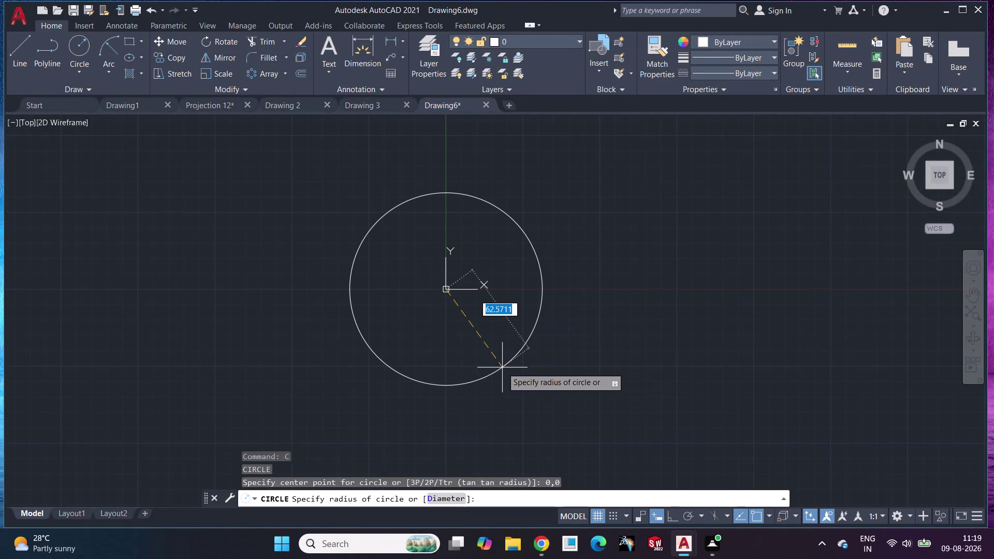
Give the small origin circle a radius of 13.
text(13)
key(Return)
scroll(up, 3)
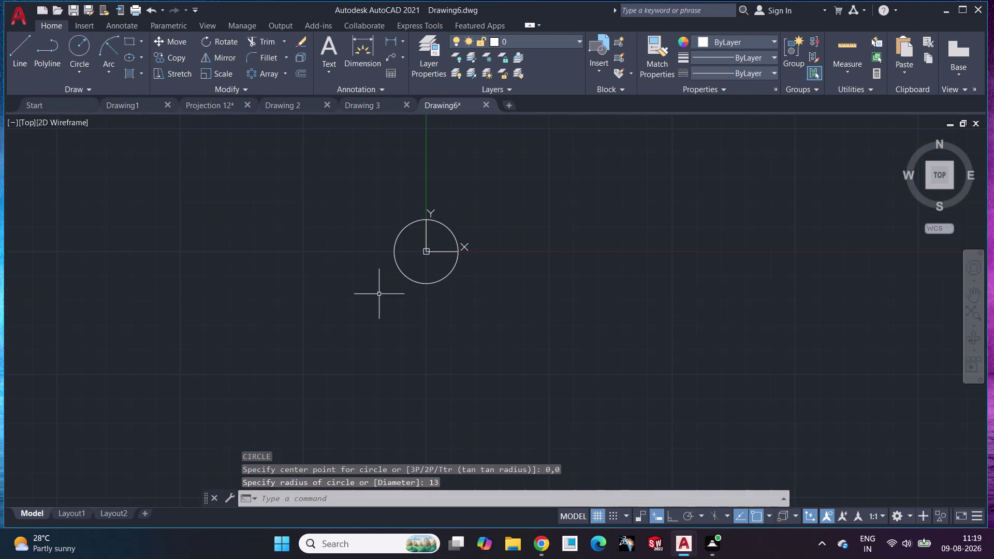
scroll(up, 3)
scroll(up, 3)
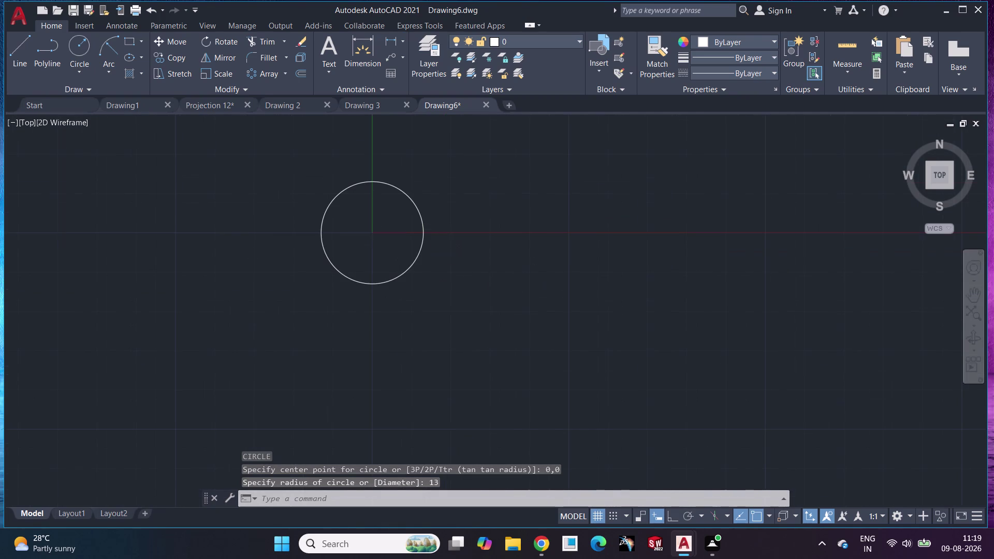
Start another circle, then abandon the mistyped centre entry.
key(space)
text(0)
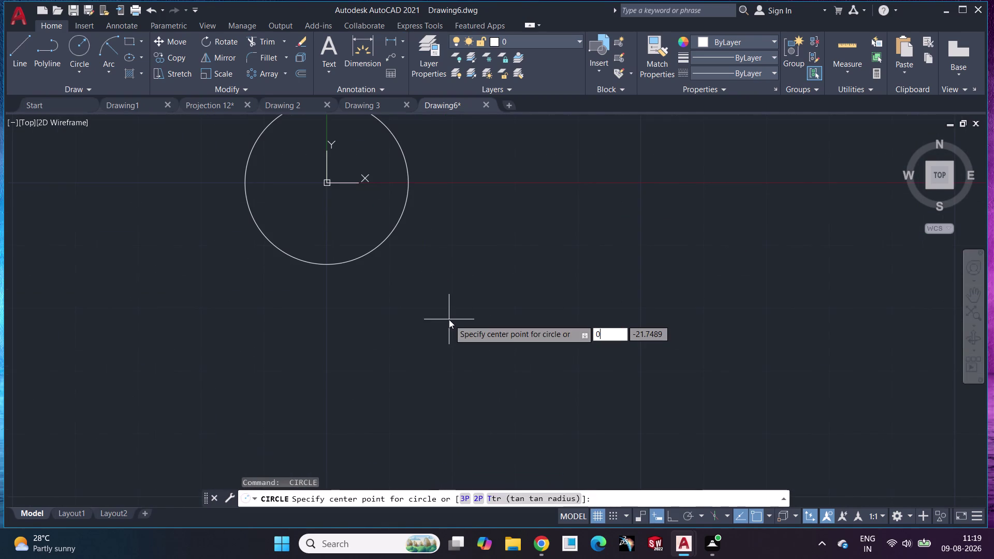
text(.)
key(BackSpace)
key(comma)
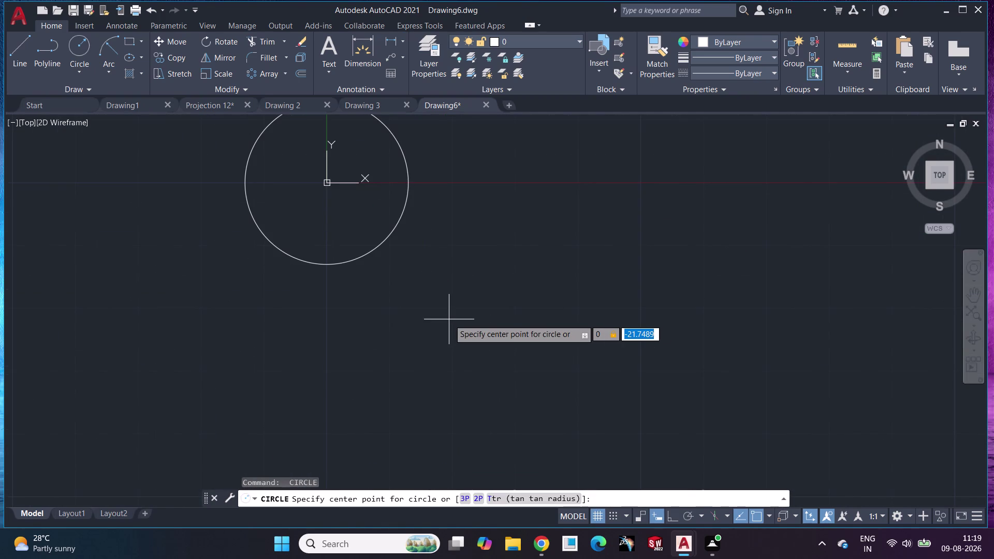
key(Escape)
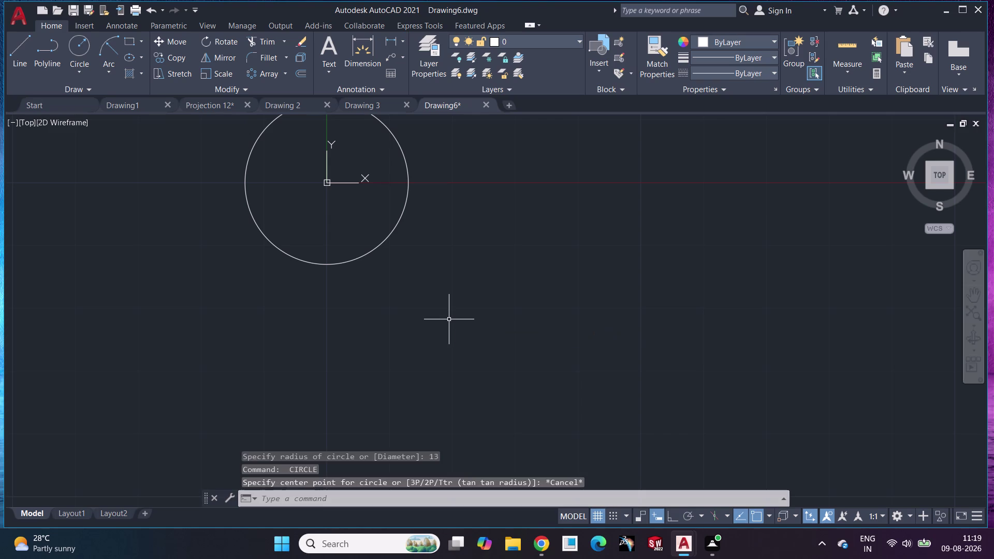
Draw a radius 45 circle centred at 0,0.
key(space)
text(0)
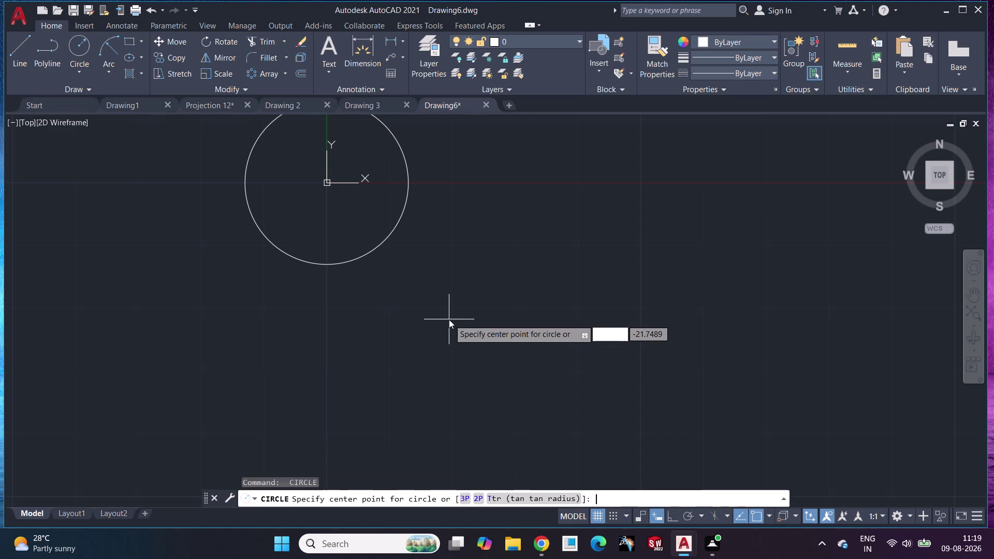
text(,0)
key(Return)
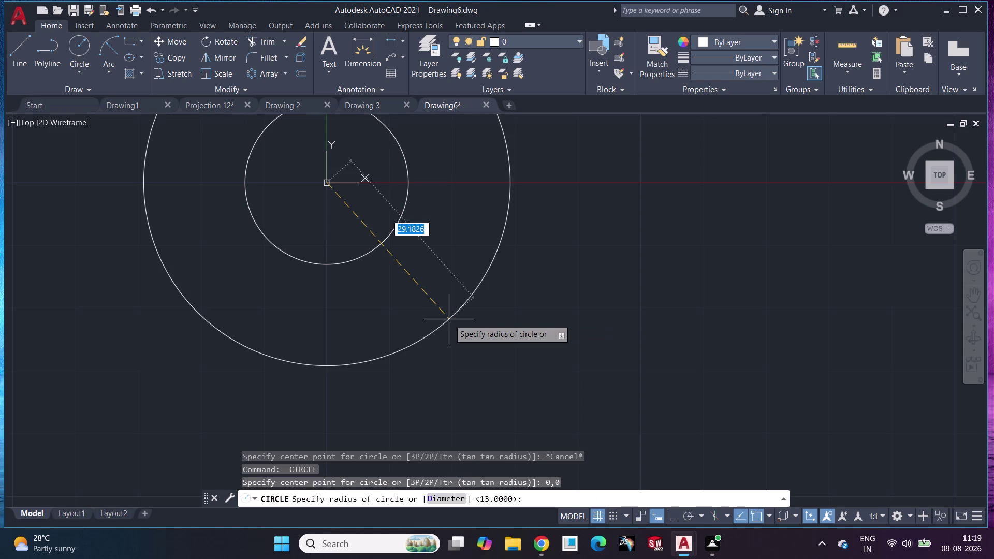
text(45)
key(Return)
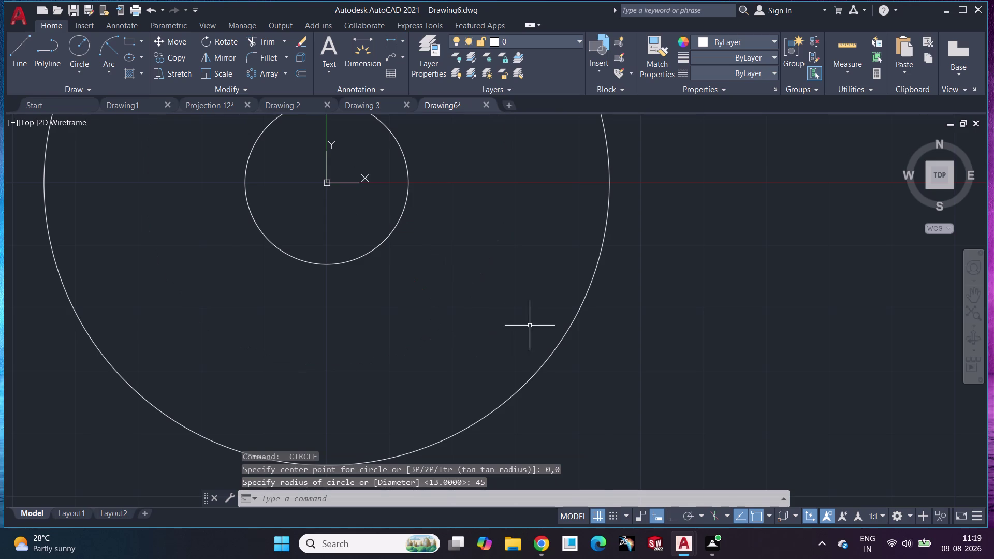
scroll(down, 3)
scroll(down, 3)
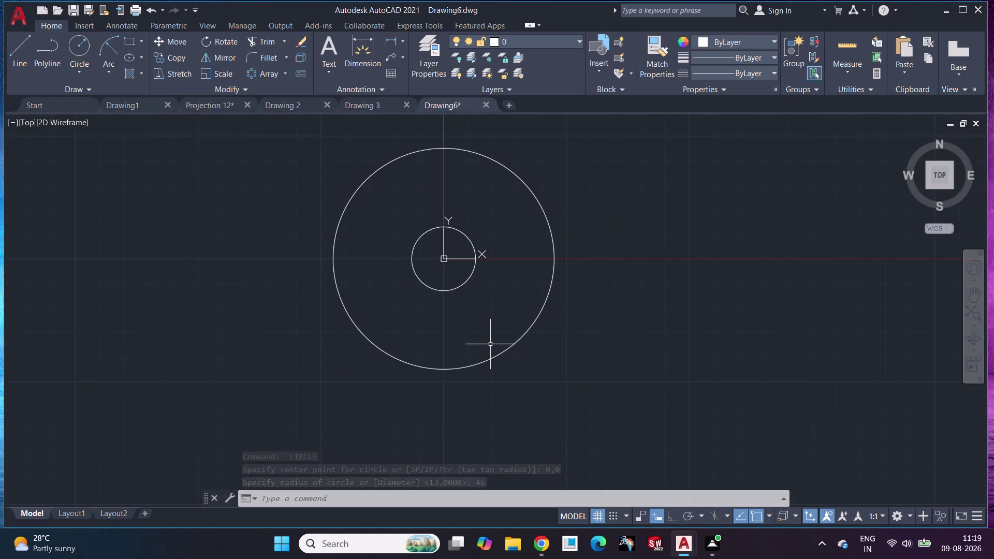
Cancel a stray dimension and recentre the circles in the view.
click(347, 52)
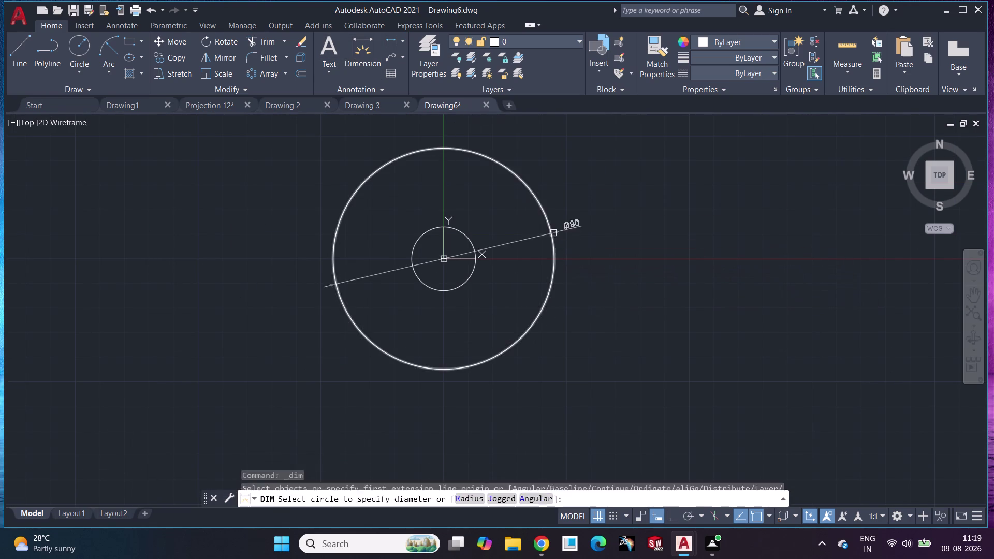
key(Escape)
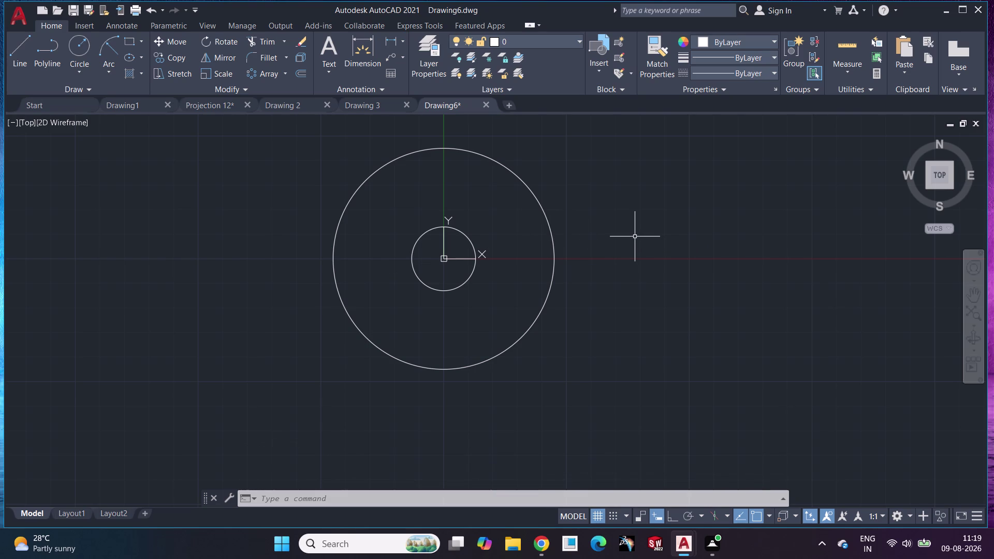
middle_drag(499, 220, 511, 272)
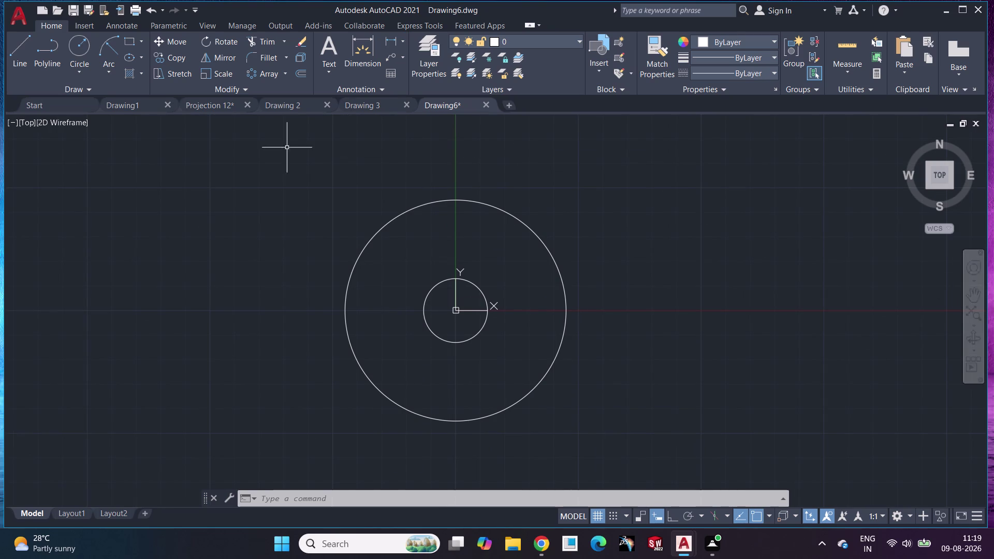
click(73, 49)
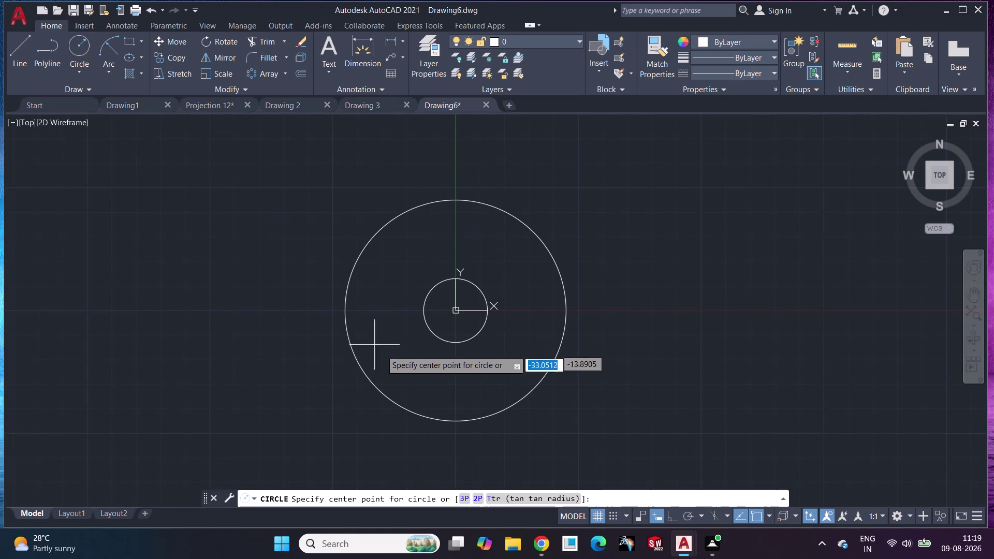
Try a radius 6 circle at the origin with ortho on, then undo it.
key(F12)
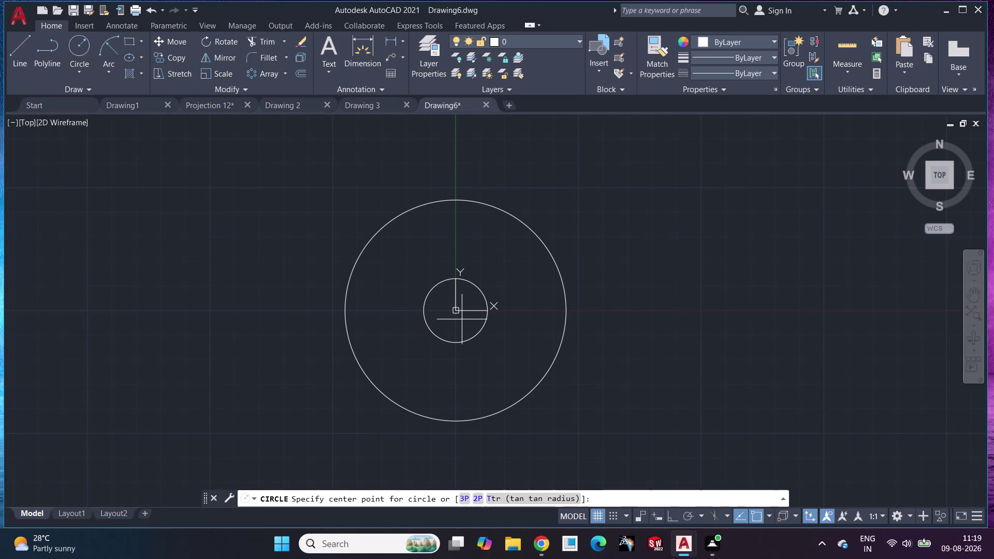
key(F12)
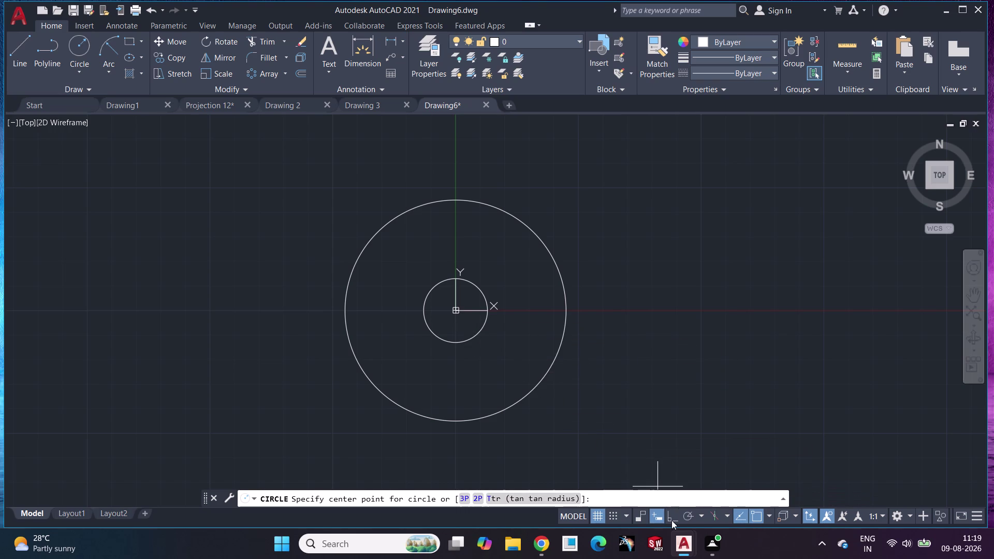
click(671, 521)
click(456, 310)
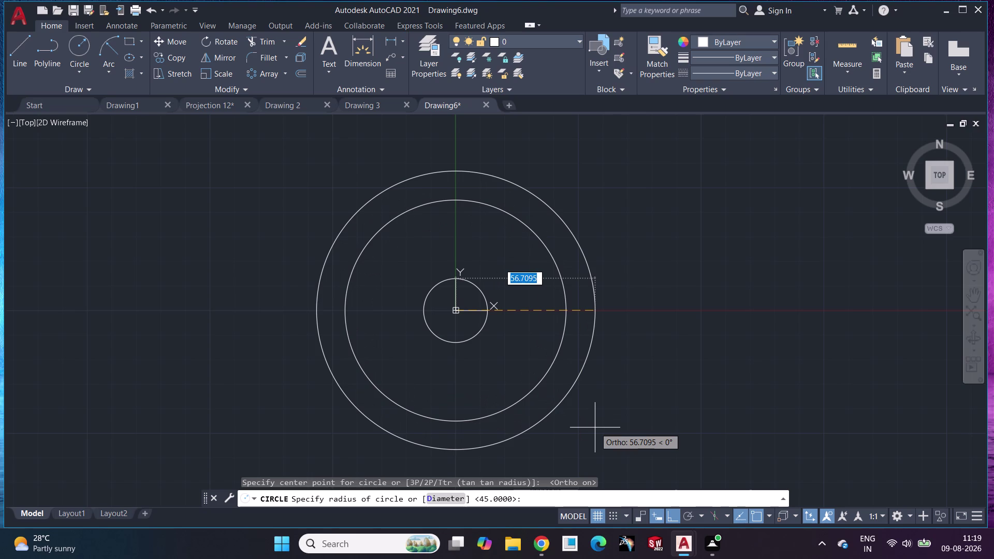
key(6)
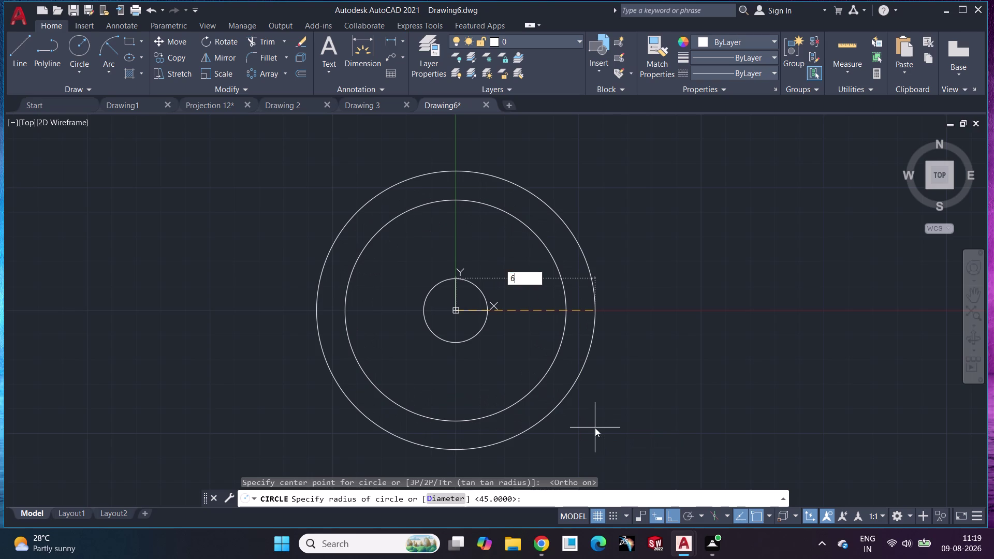
key(Return)
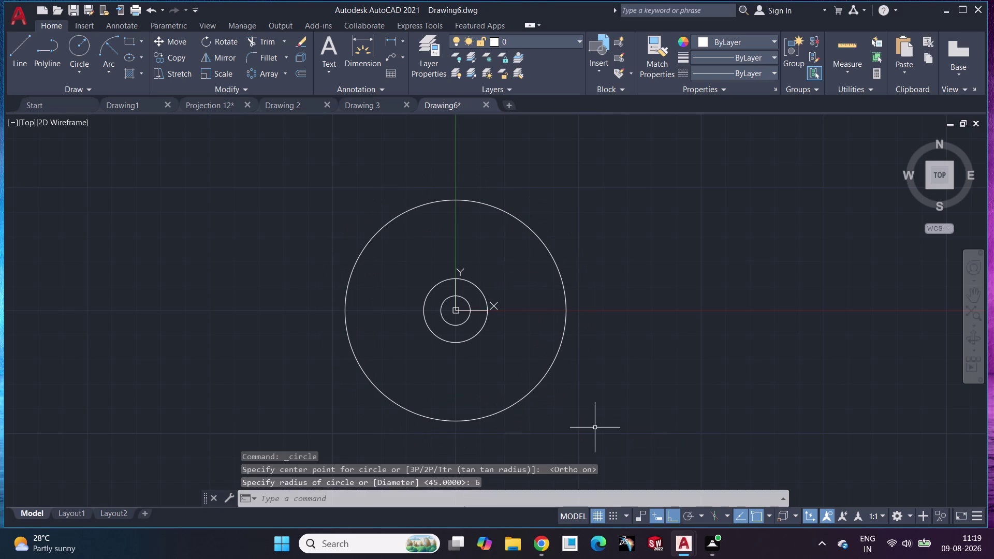
key(ctrl+z)
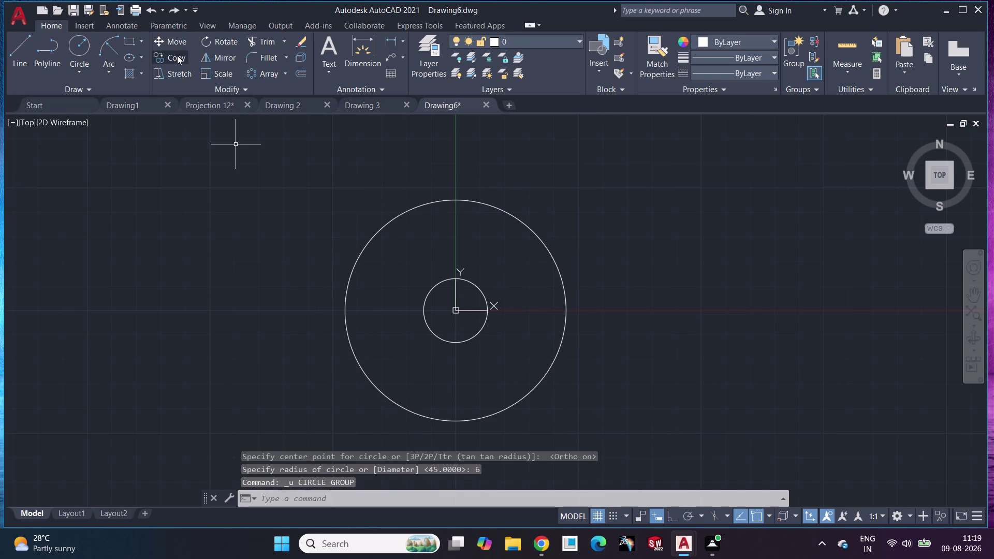
key(space)
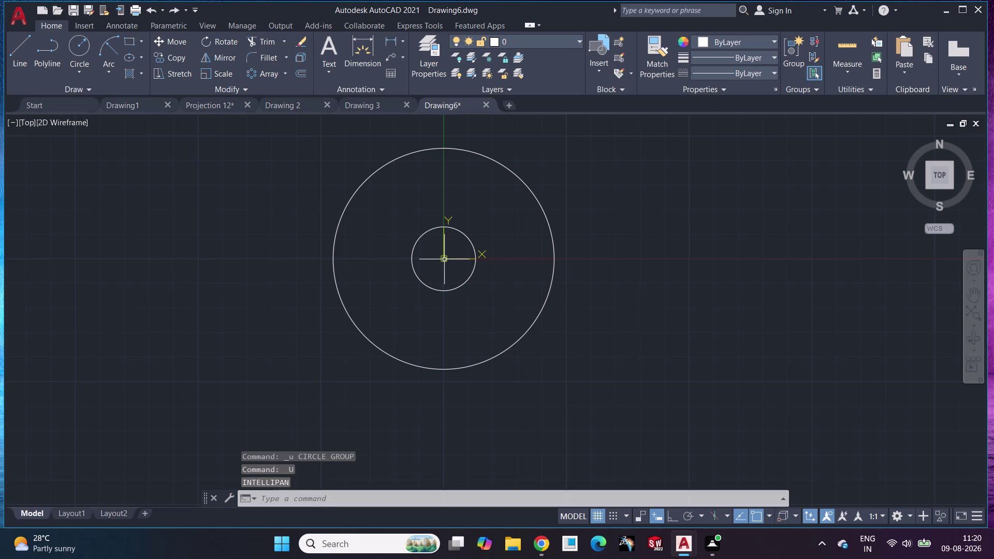
Draw a radius 64 circle centred on the origin.
click(669, 518)
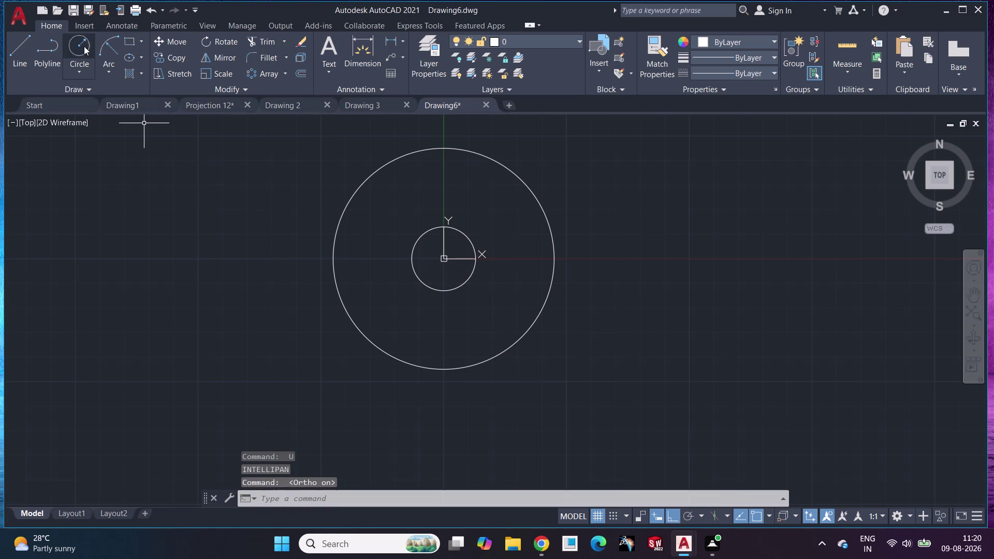
click(75, 46)
click(445, 259)
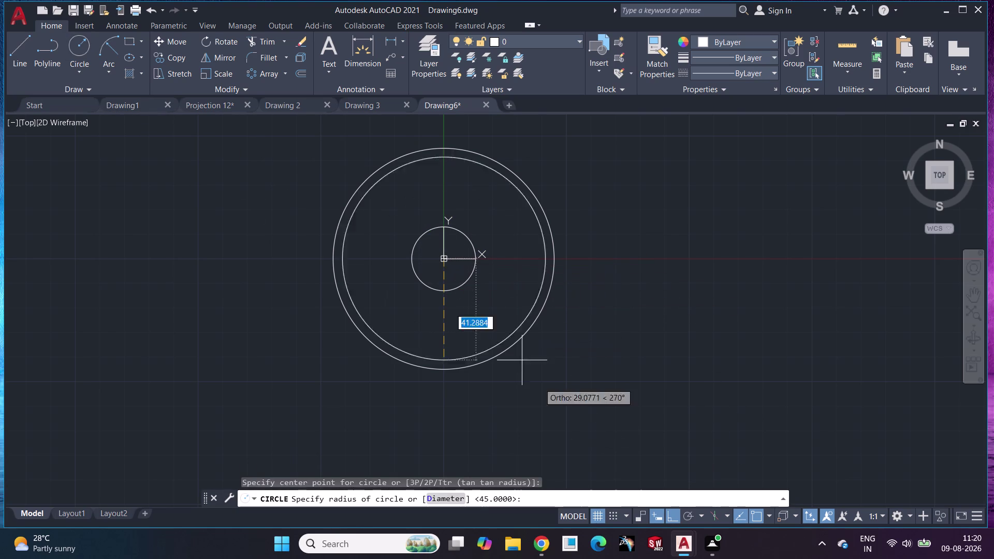
text(64)
key(Return)
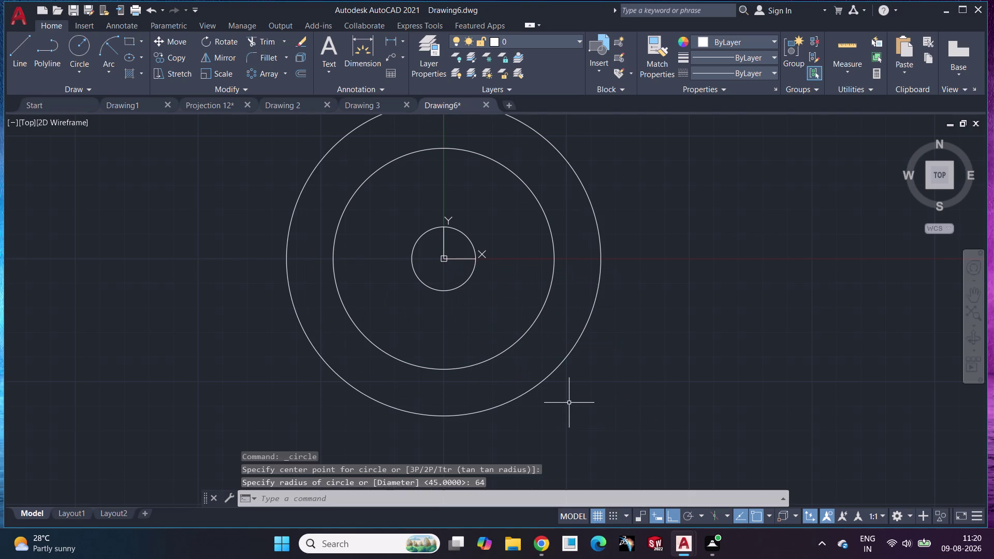
middle_drag(669, 289, 675, 379)
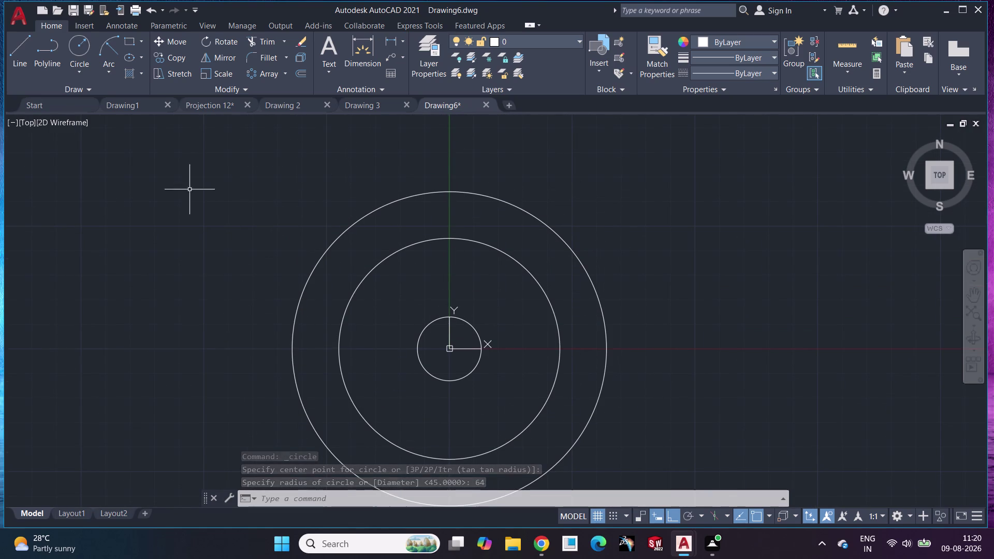
Draw a radius 40 circle at the origin, then undo it.
click(85, 44)
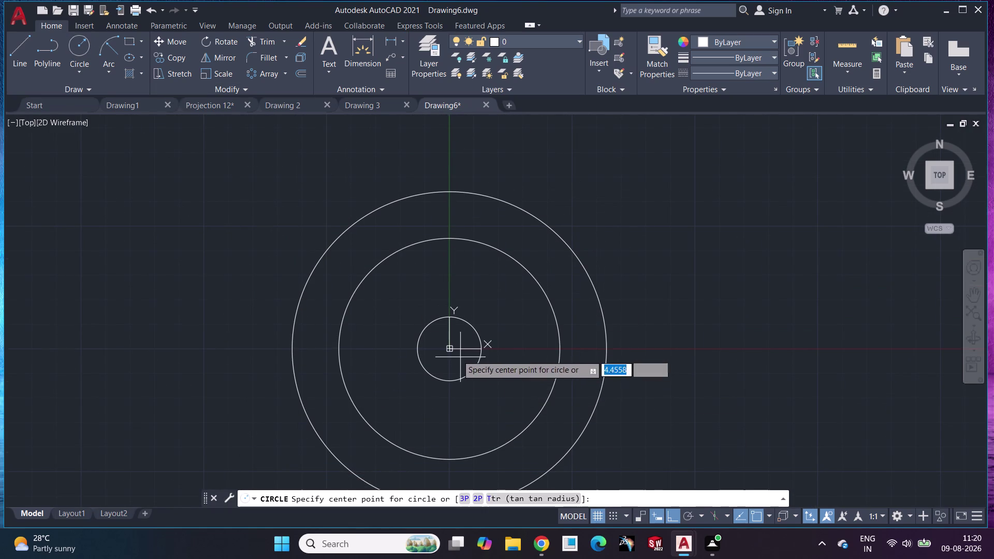
click(450, 349)
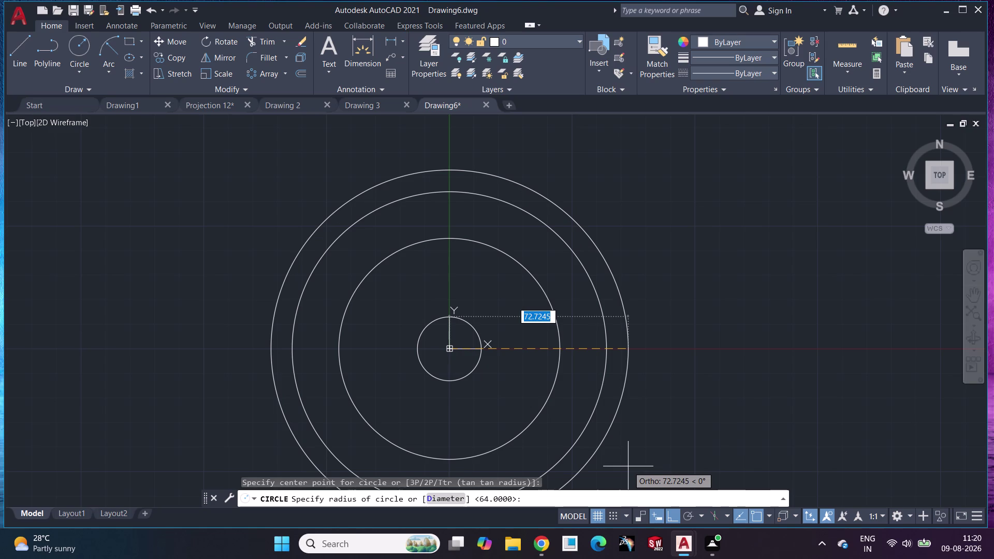
text(40)
key(Return)
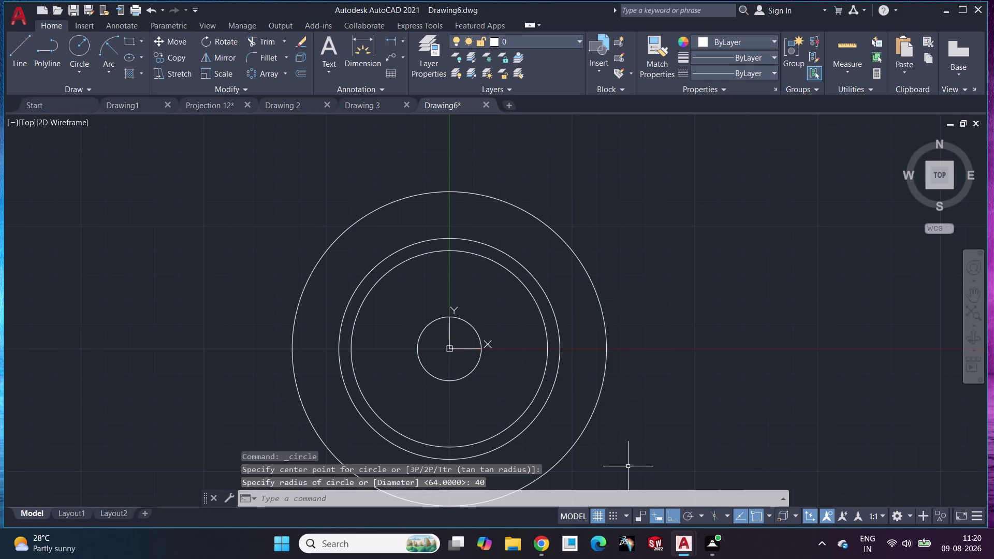
key(ctrl+z)
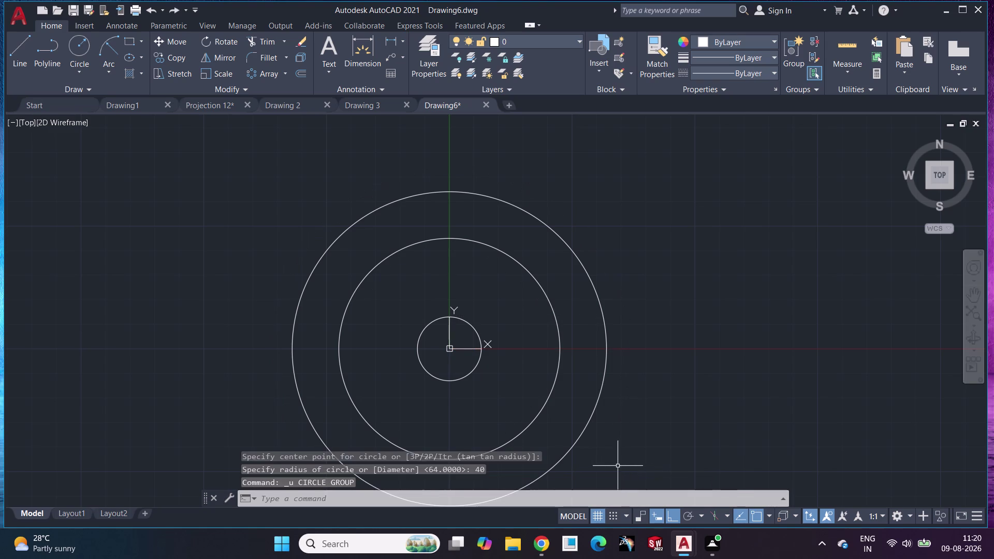
Draw a Center, Radius circle of radius 80 at the origin.
click(80, 70)
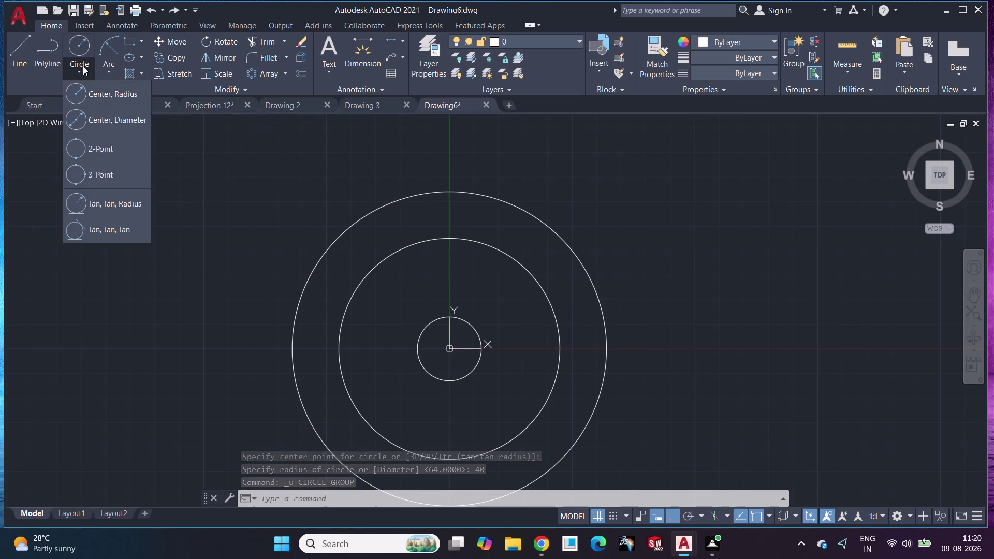
click(83, 53)
click(452, 351)
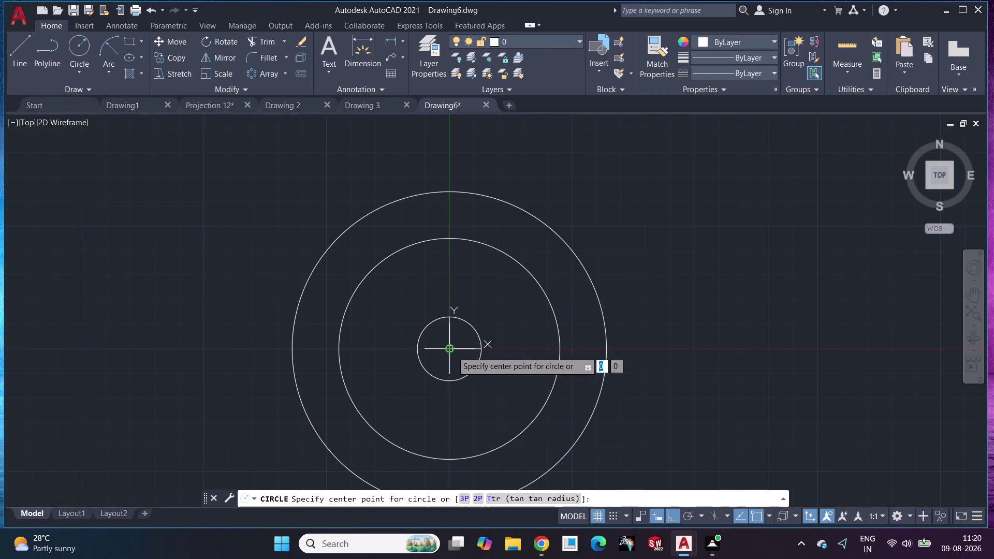
text(80)
key(Return)
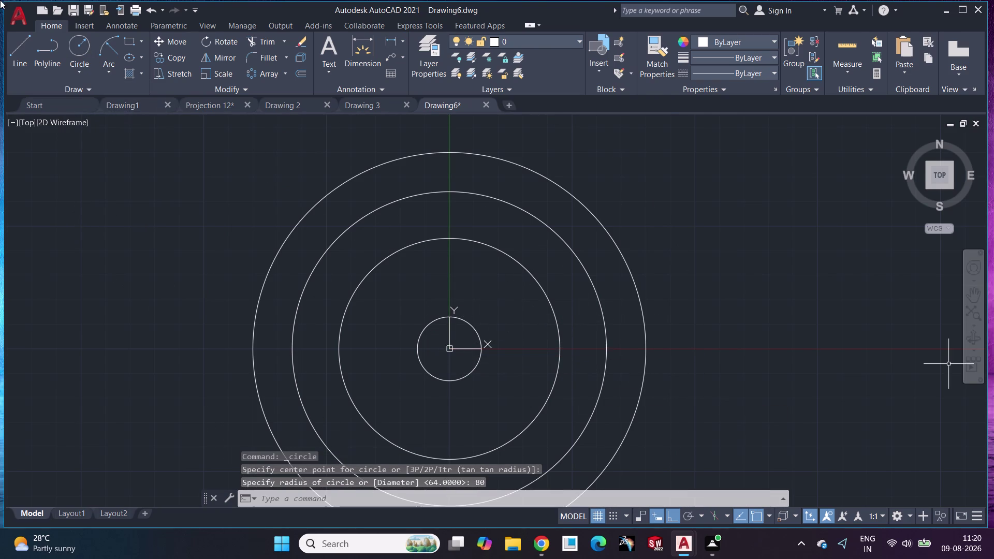
click(17, 45)
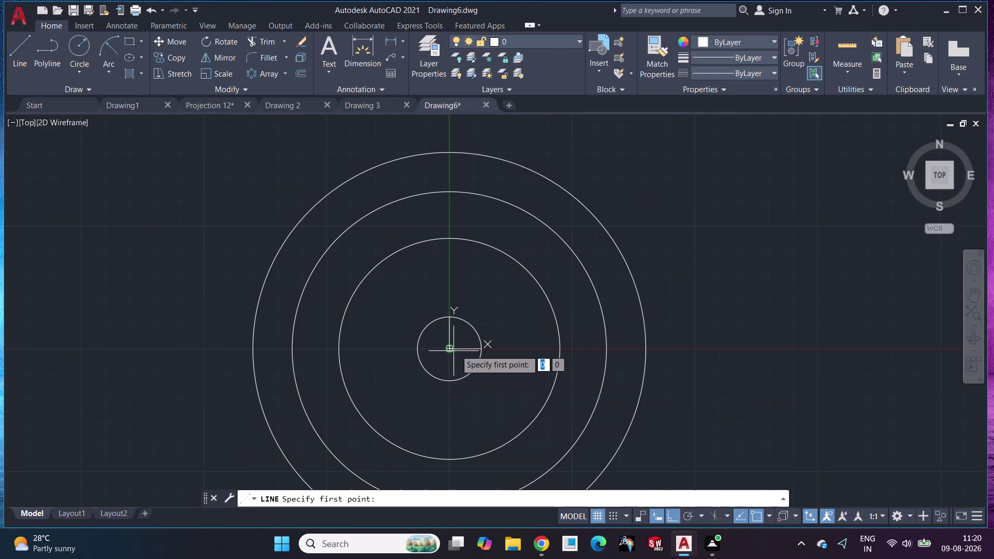
click(449, 348)
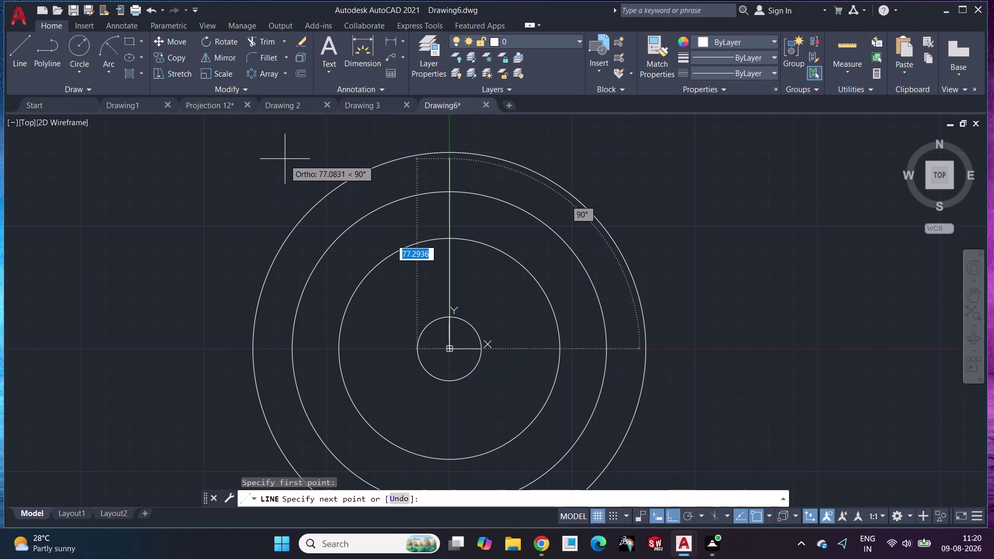
key(F12)
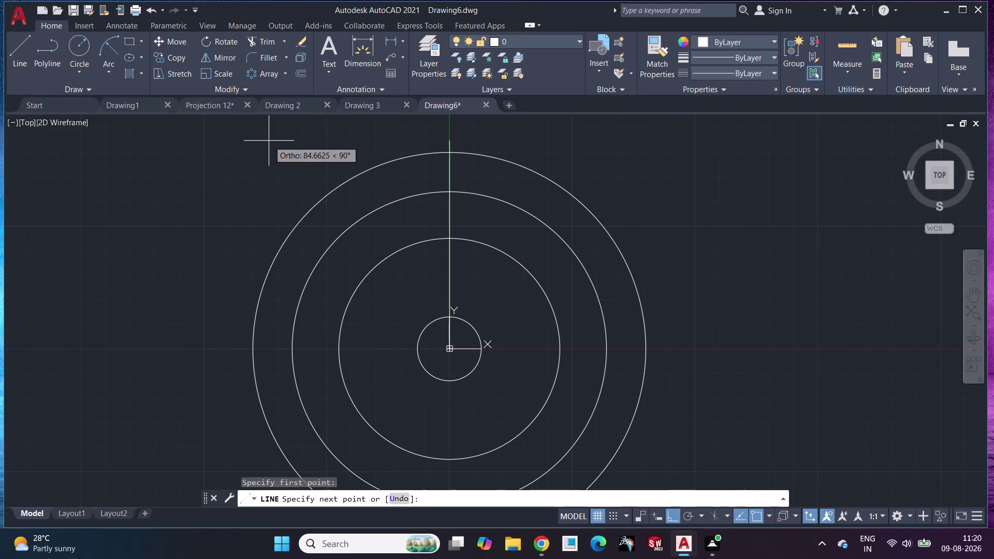
key(F12)
key(F8)
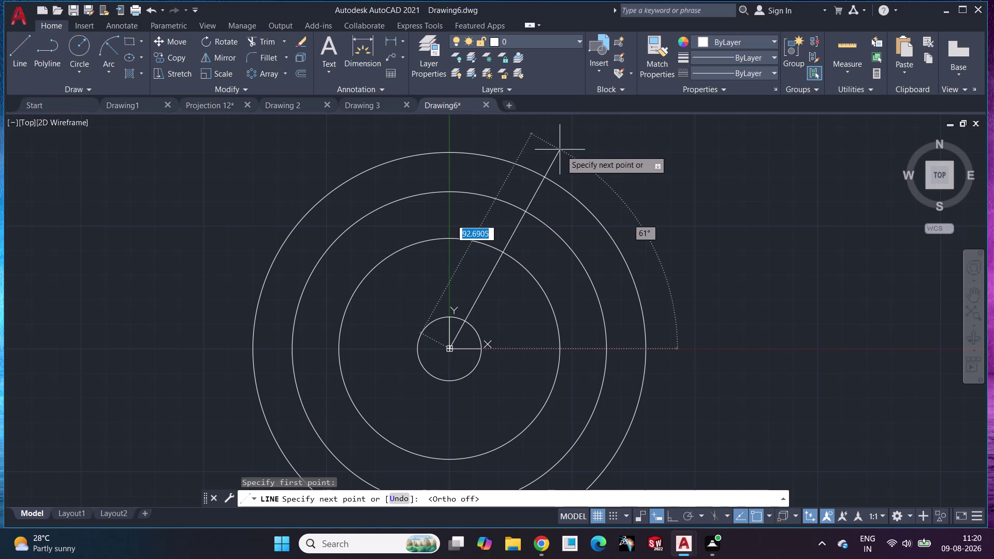
scroll(down, 3)
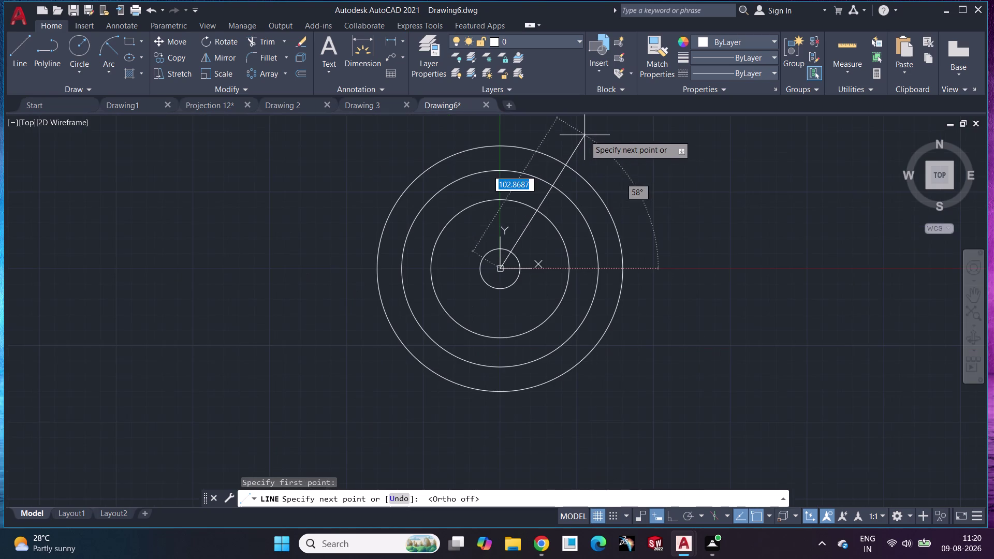
middle_drag(584, 136, 504, 227)
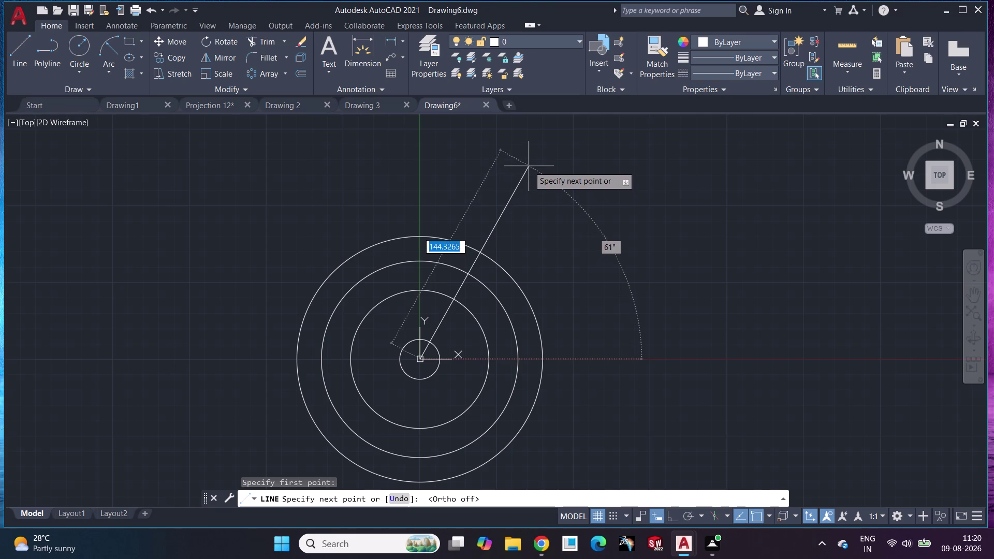
text(100)
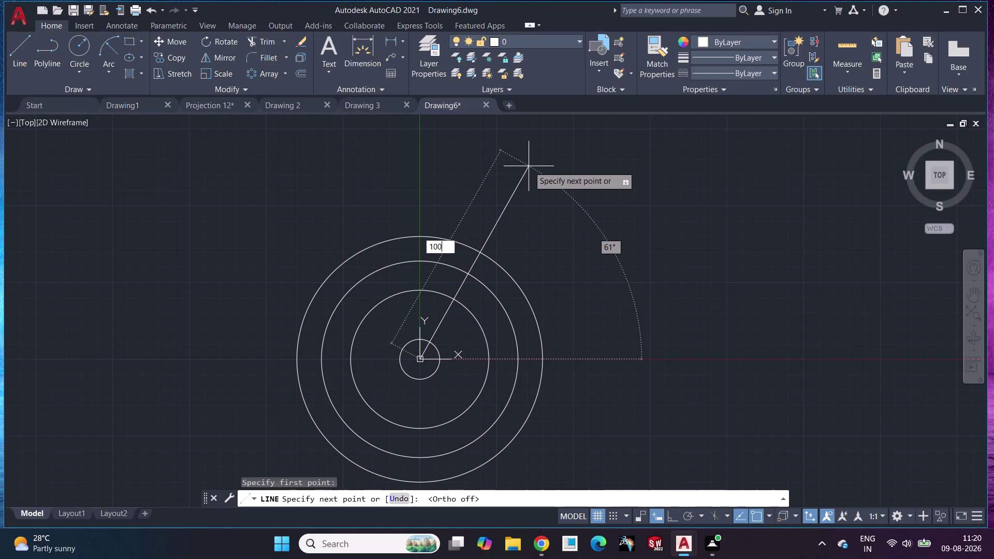
key(Escape)
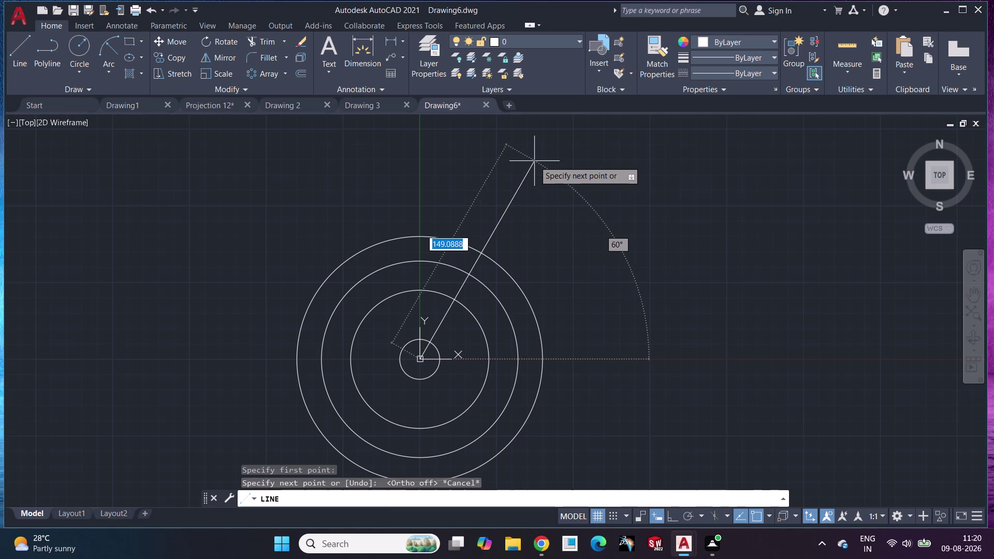
text(100)
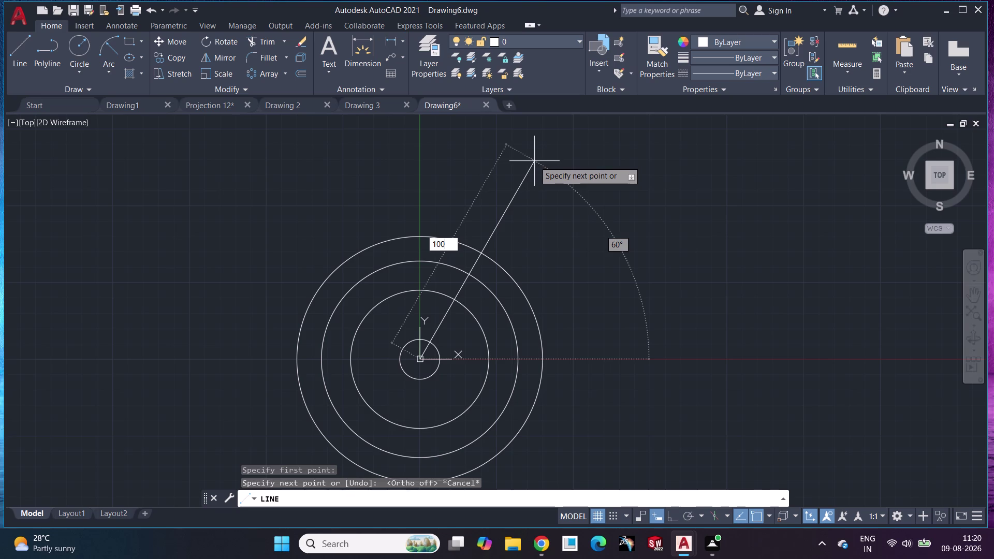
key(Return)
key(Escape)
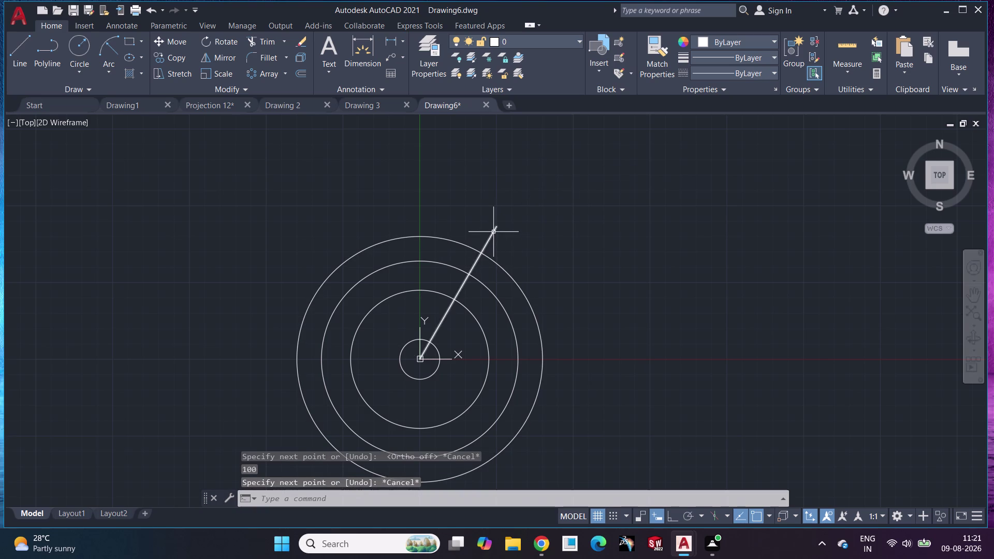
click(494, 232)
drag(497, 226, 536, 147)
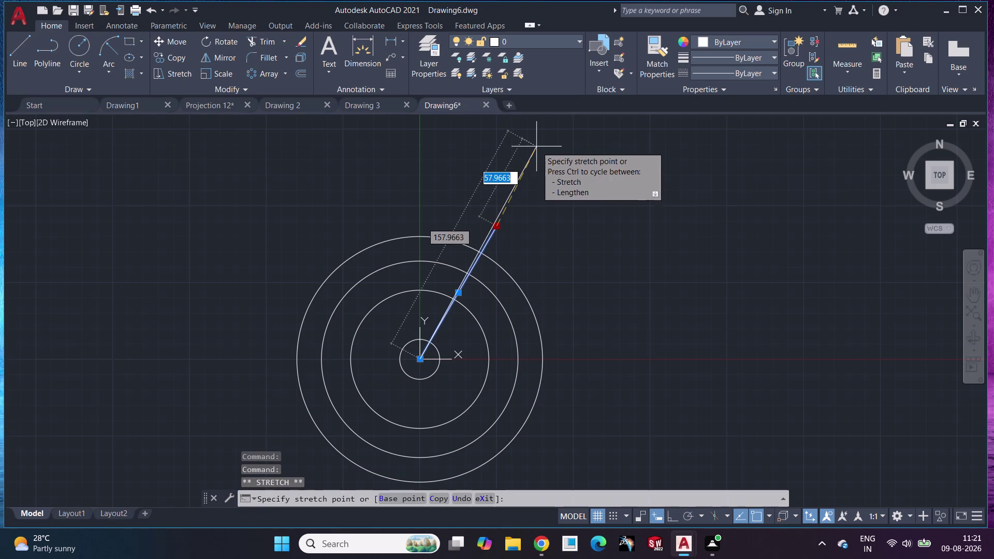
drag(537, 146, 546, 145)
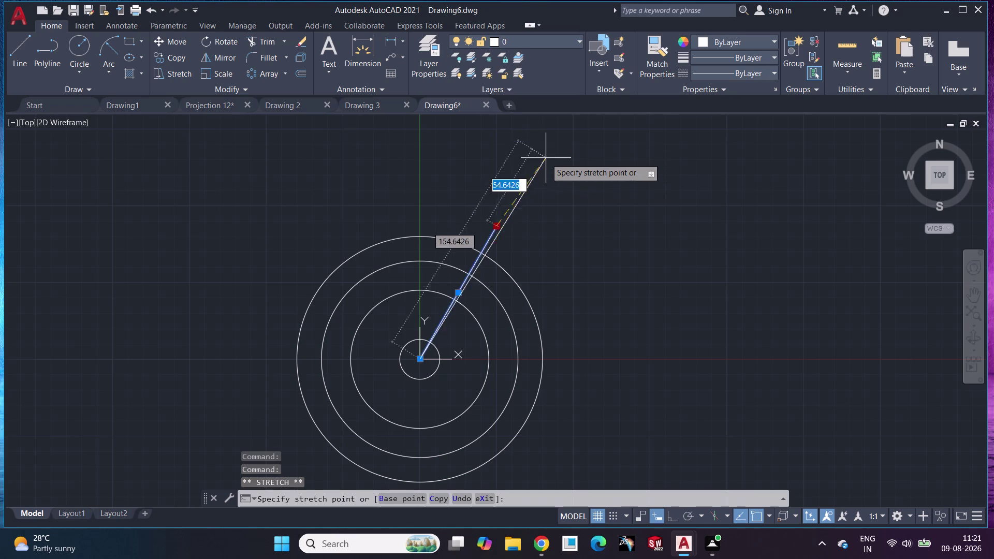
click(543, 147)
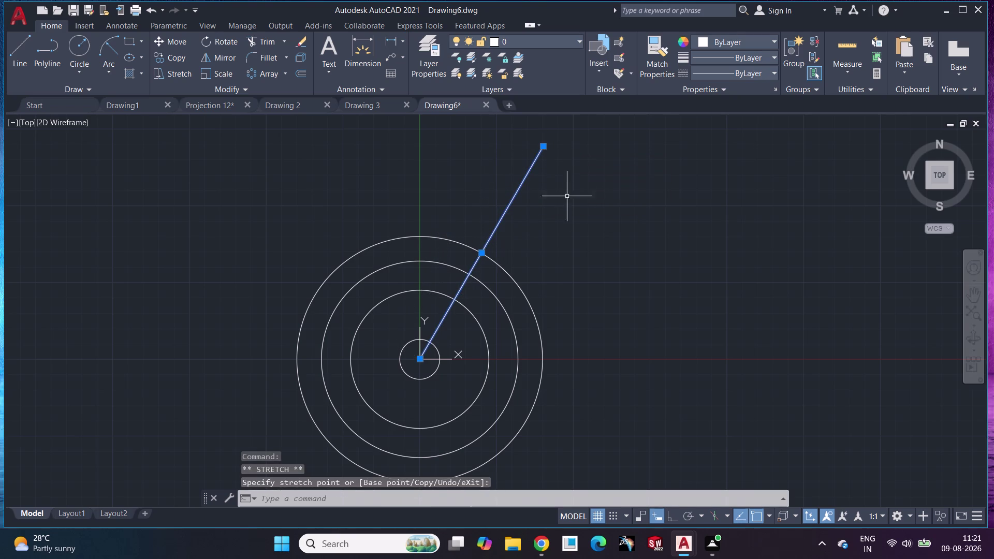
click(555, 247)
key(Escape)
click(586, 243)
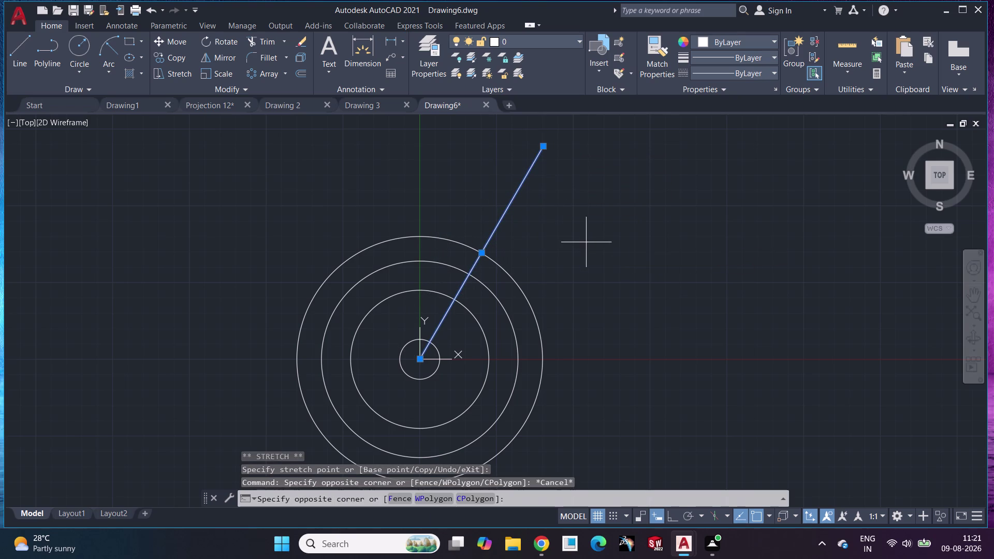
key(Escape)
key(Escape)
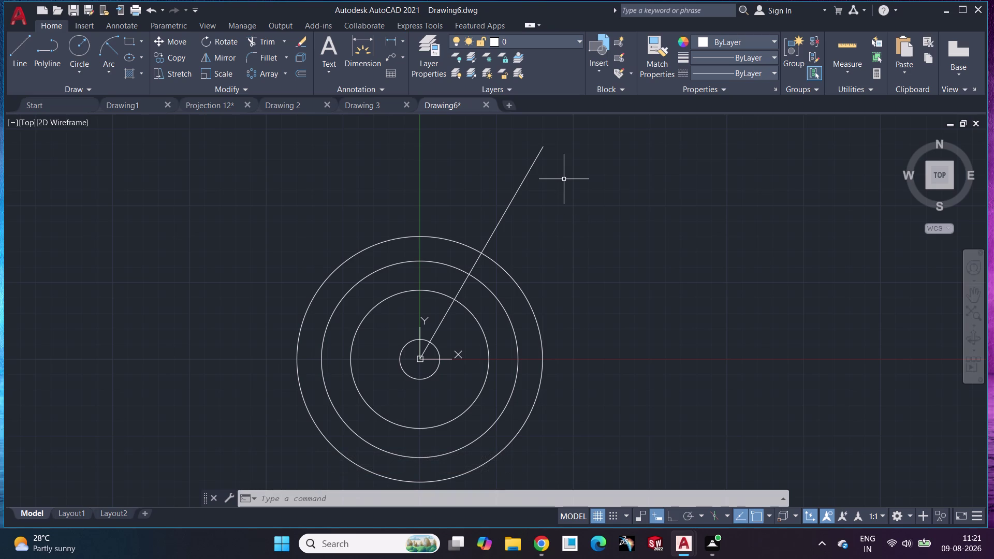
click(515, 194)
key(Delete)
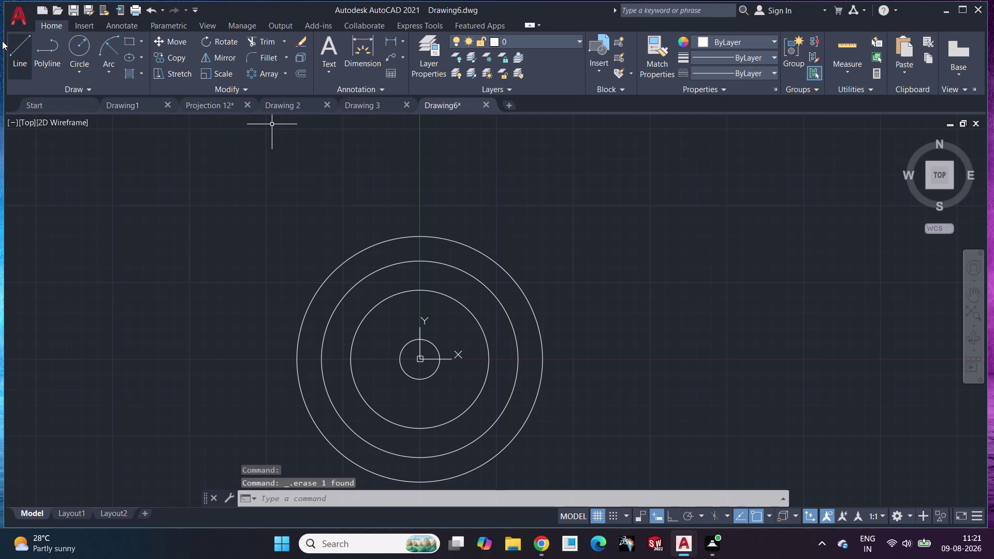
Start a line at the circles' centre, then cancel it and close the content browser.
click(10, 47)
click(420, 359)
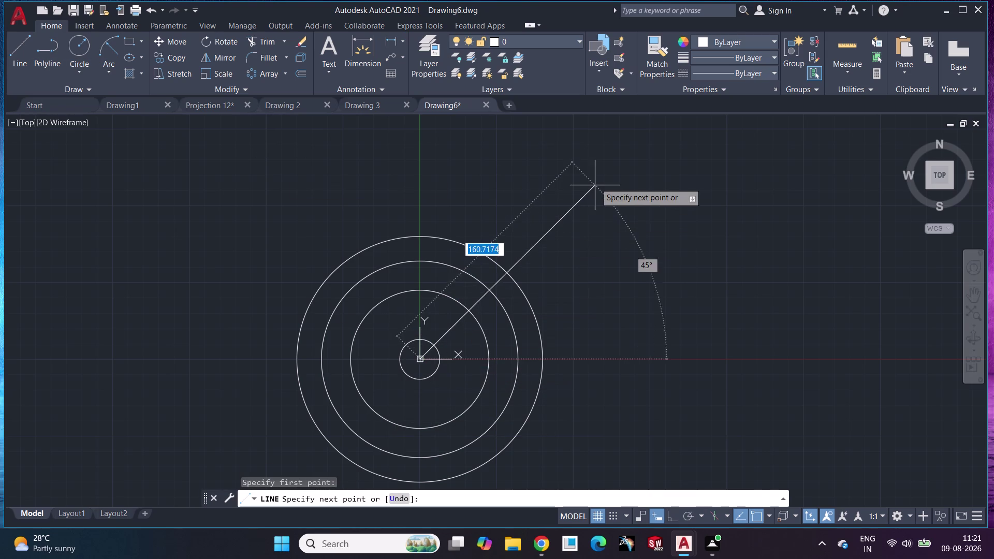
key(ctrl+2)
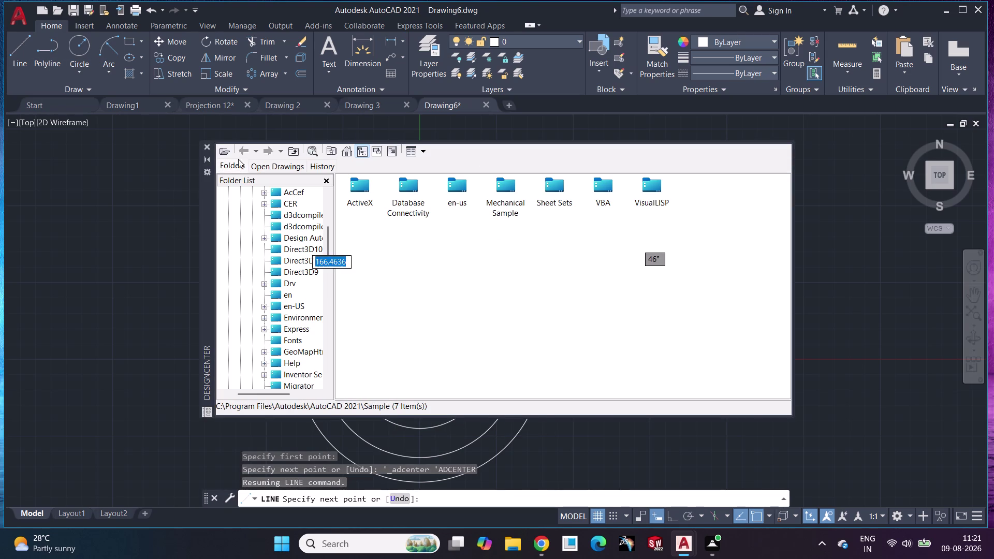
click(208, 146)
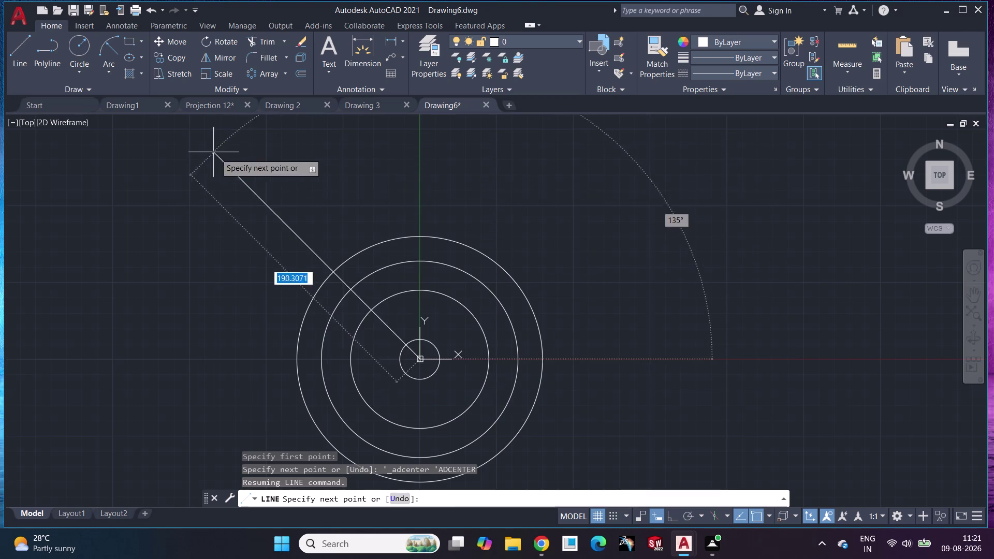
key(ctrl+2)
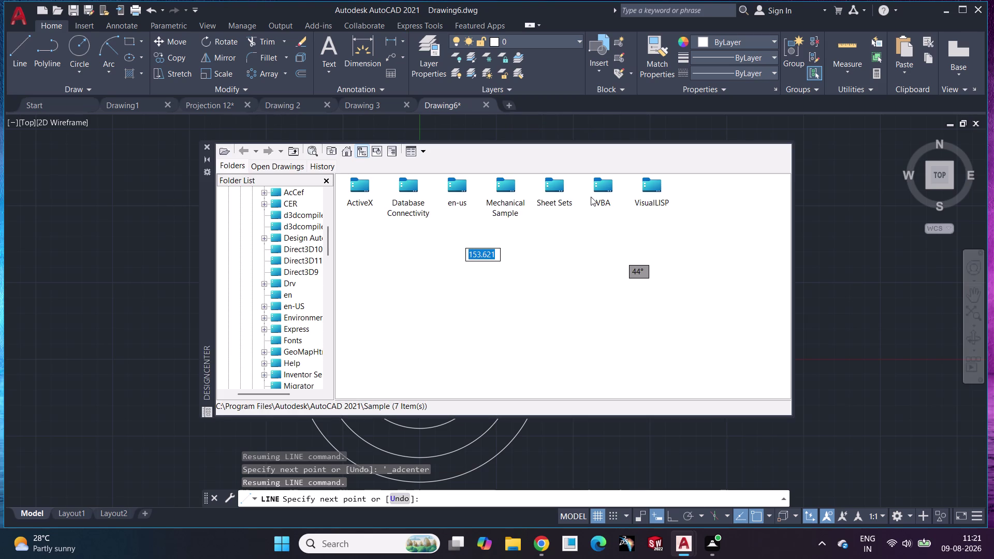
key(Escape)
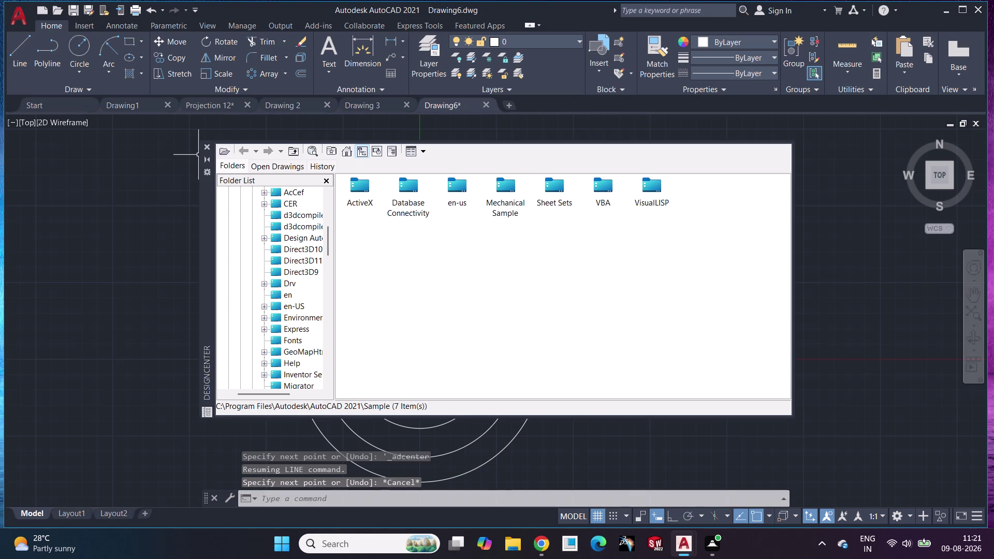
click(207, 147)
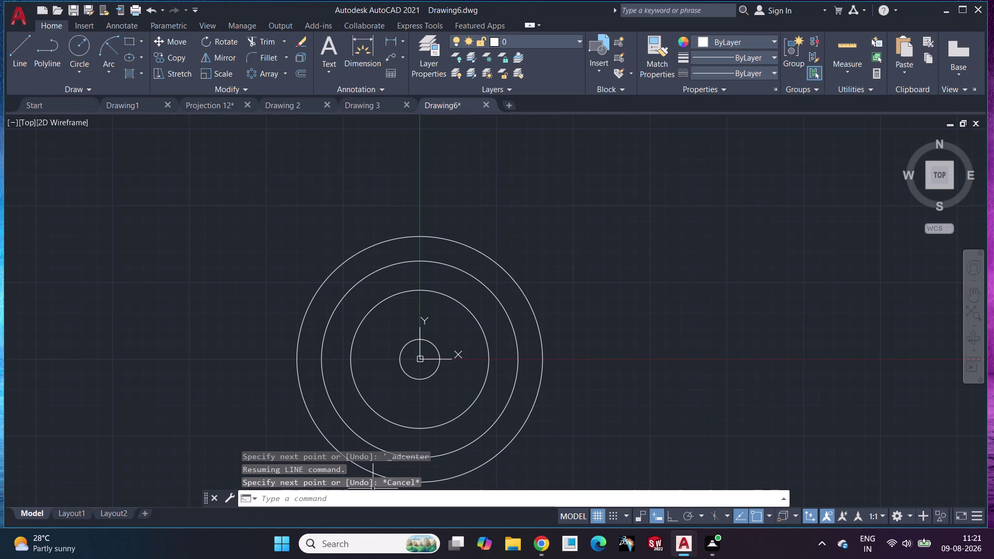
click(345, 495)
Restart the line from the circles' centre and close the reopened content library.
key(l)
key(Return)
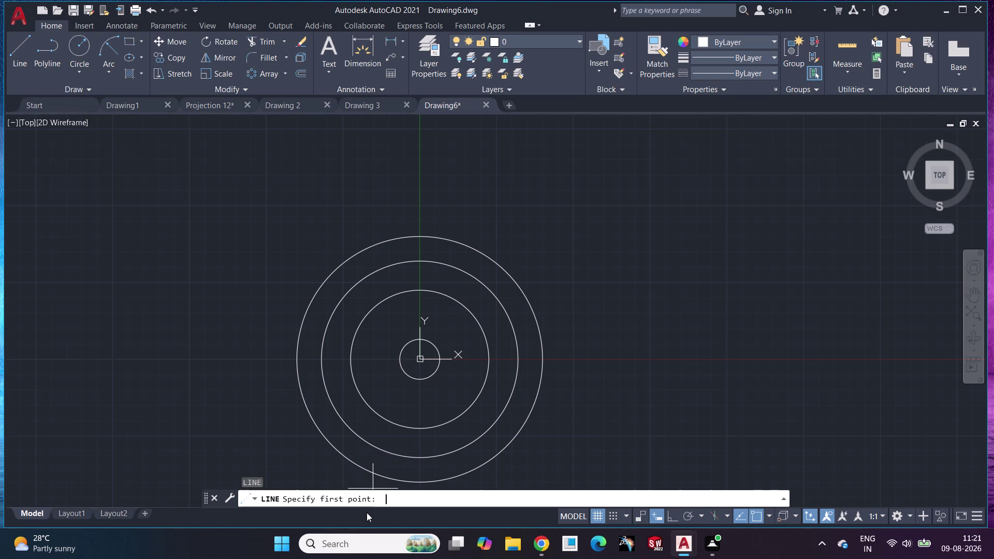
click(423, 356)
key(ctrl+2)
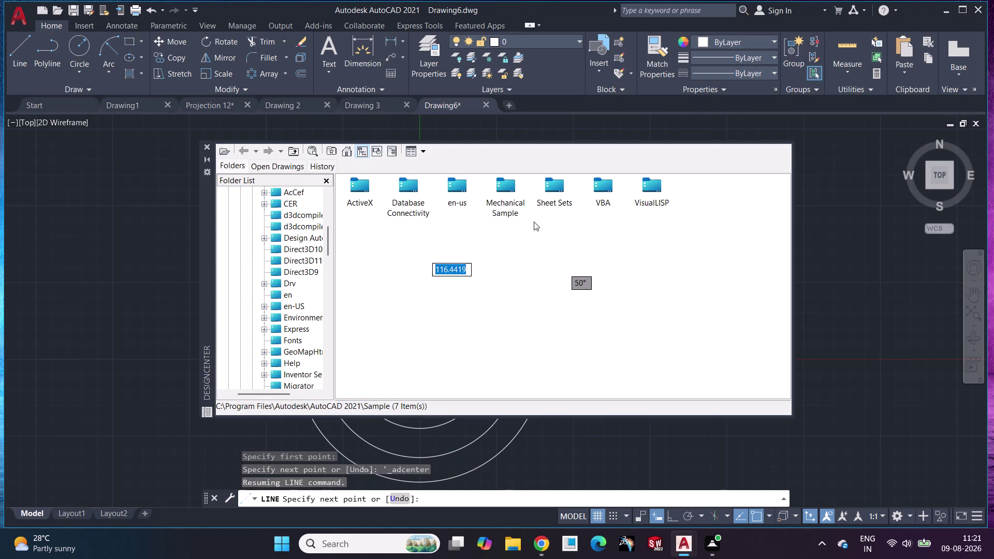
click(204, 147)
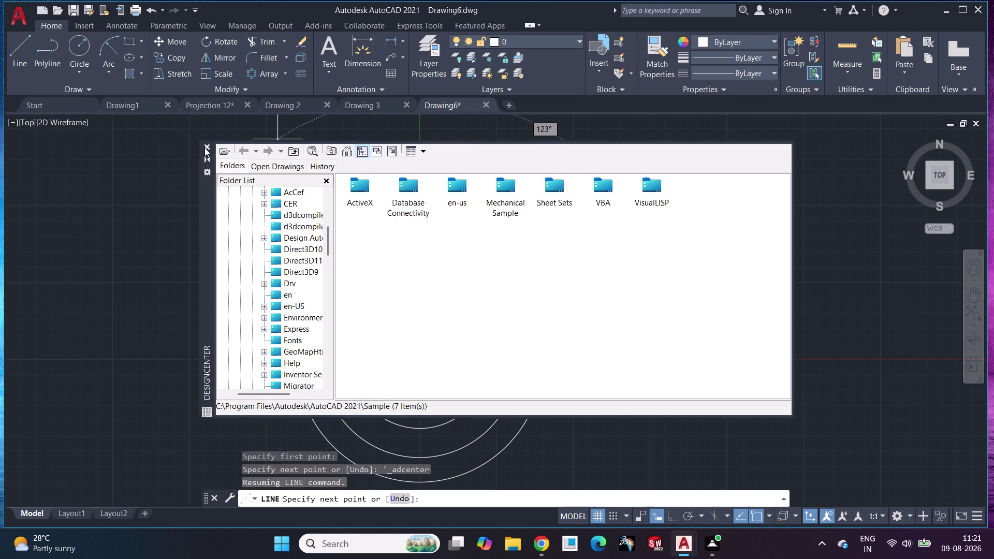
click(441, 502)
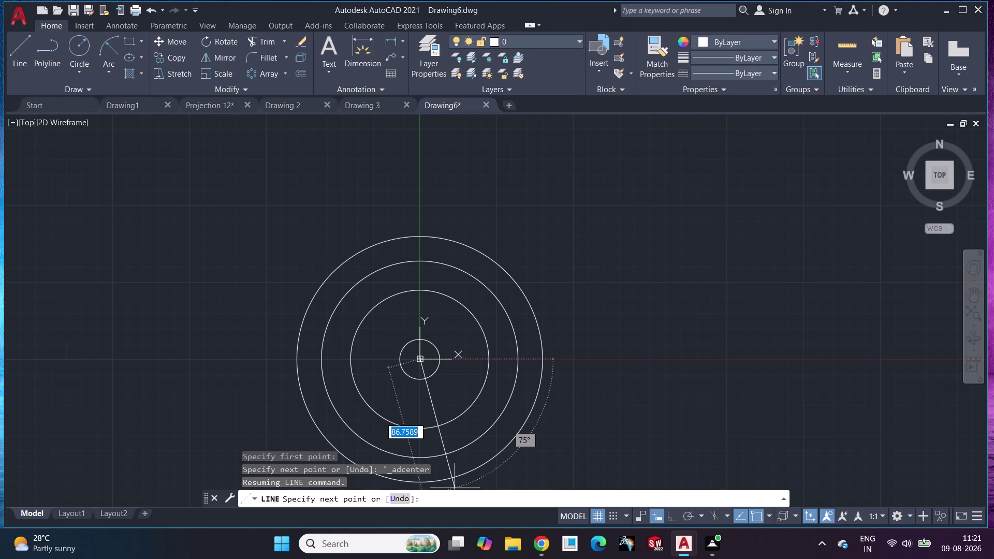
key(ctrl+2)
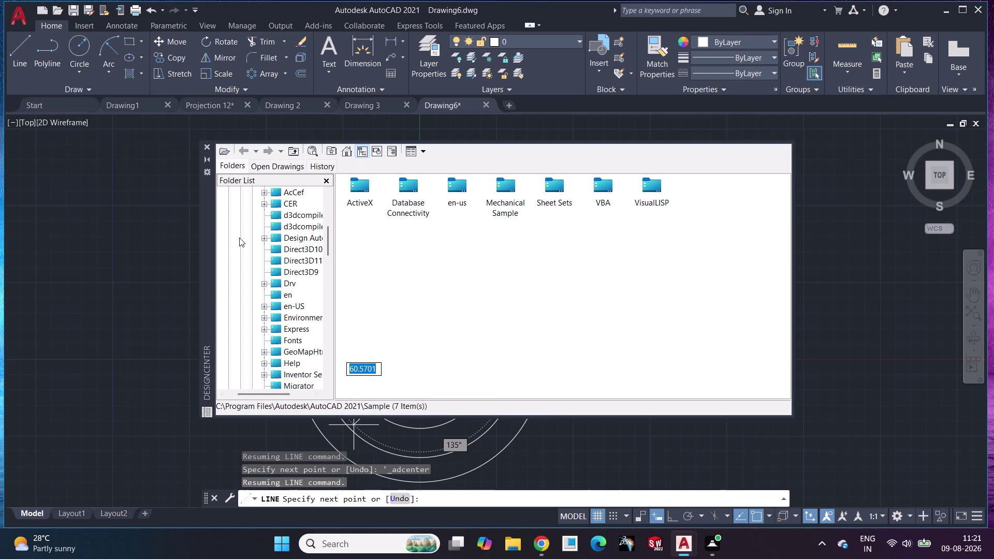
click(205, 144)
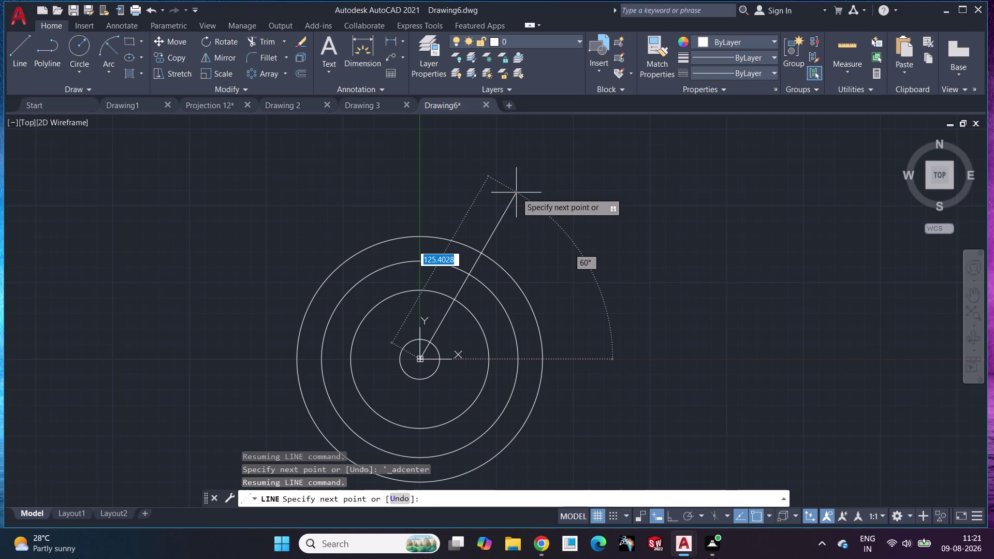
Finish the line at 200 units along the 60° direction.
key(1)
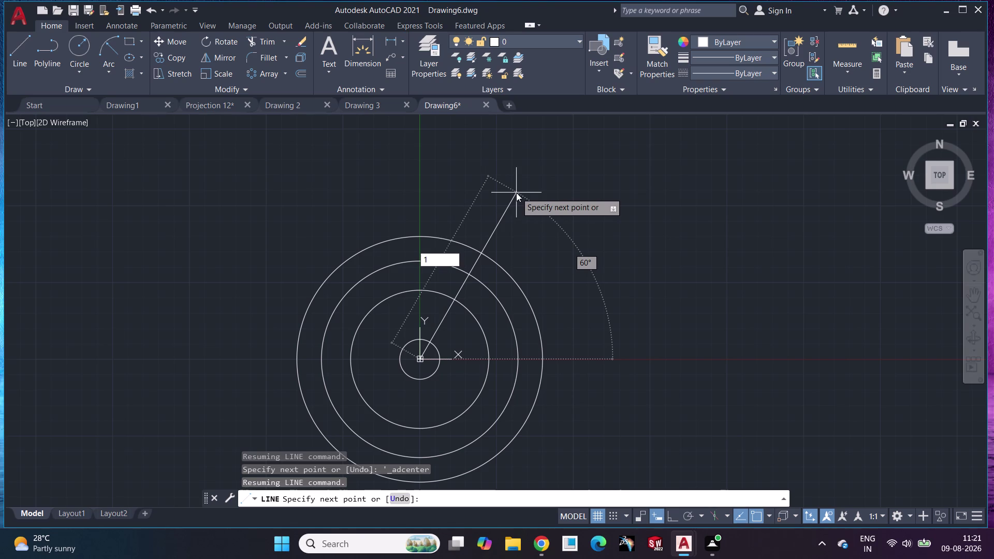
key(BackSpace)
text(200)
key(Return)
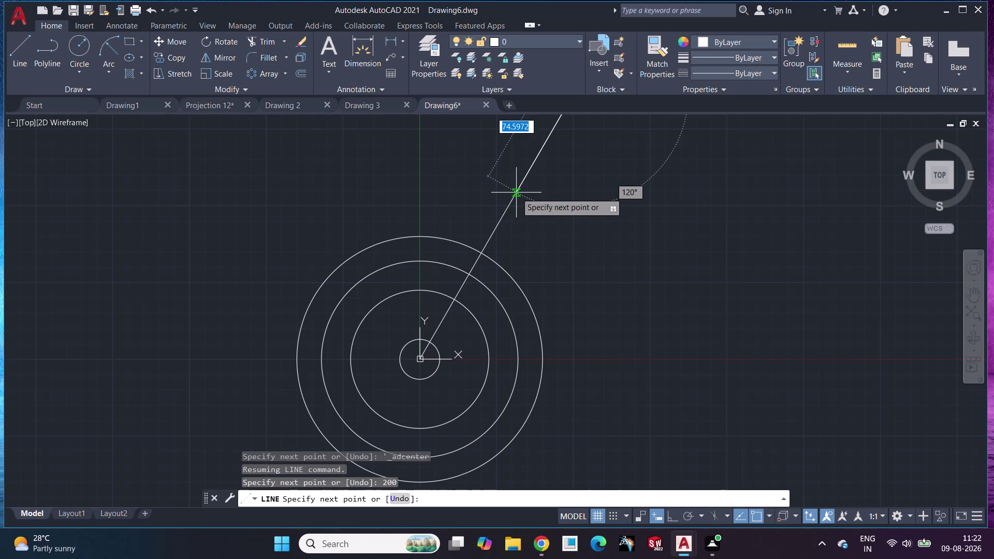
key(Escape)
middle_drag(559, 243, 536, 344)
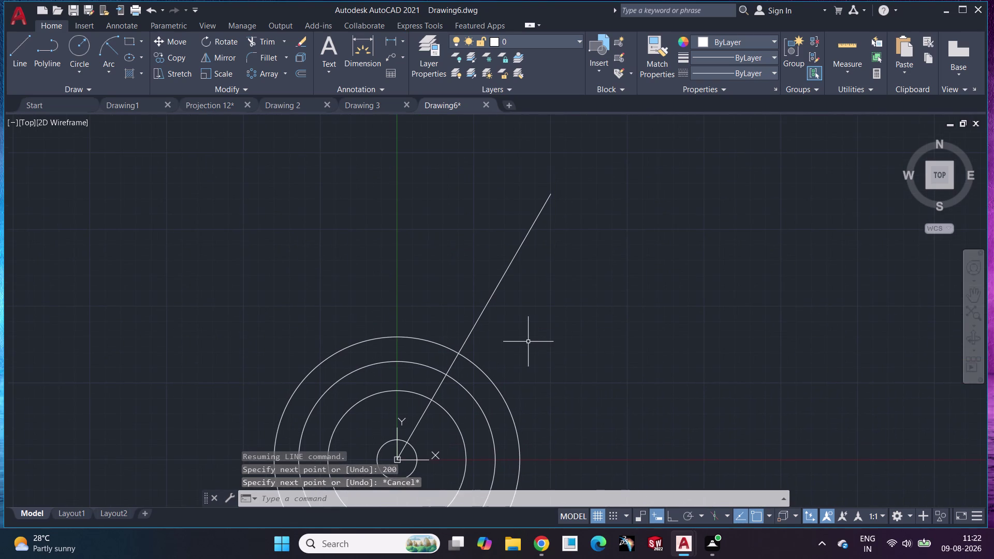
middle_drag(527, 341, 524, 320)
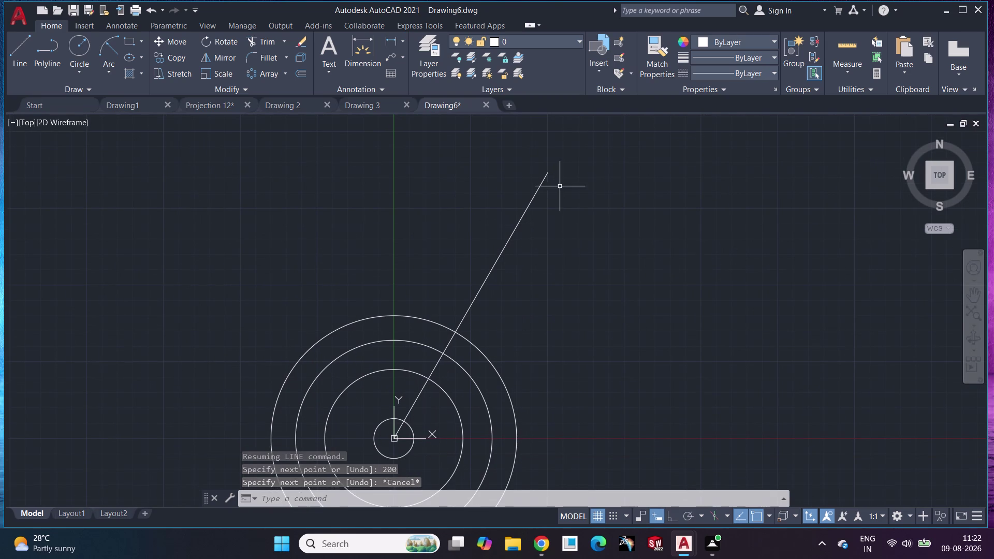
click(532, 198)
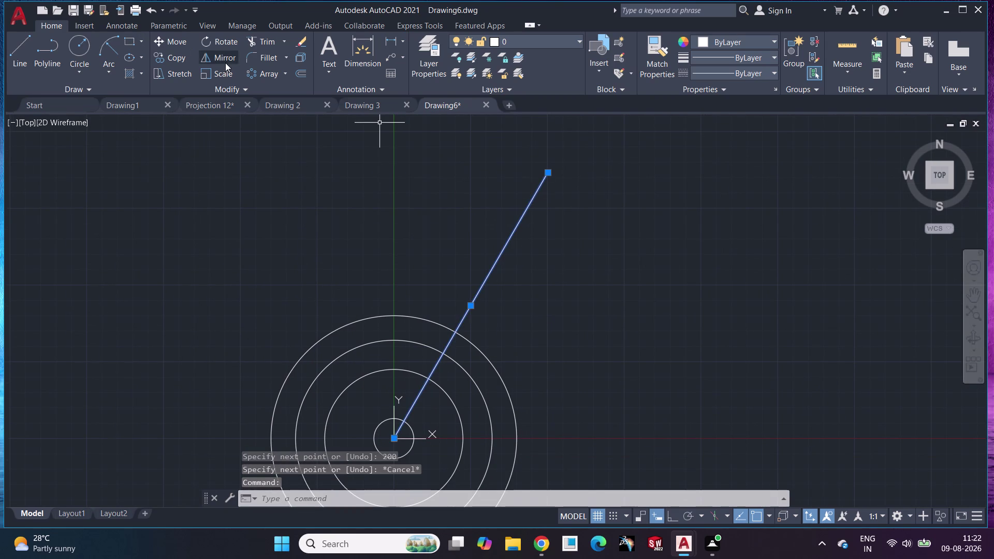
Mirror the radial line about a vertical axis through the centre, keeping the original.
click(221, 53)
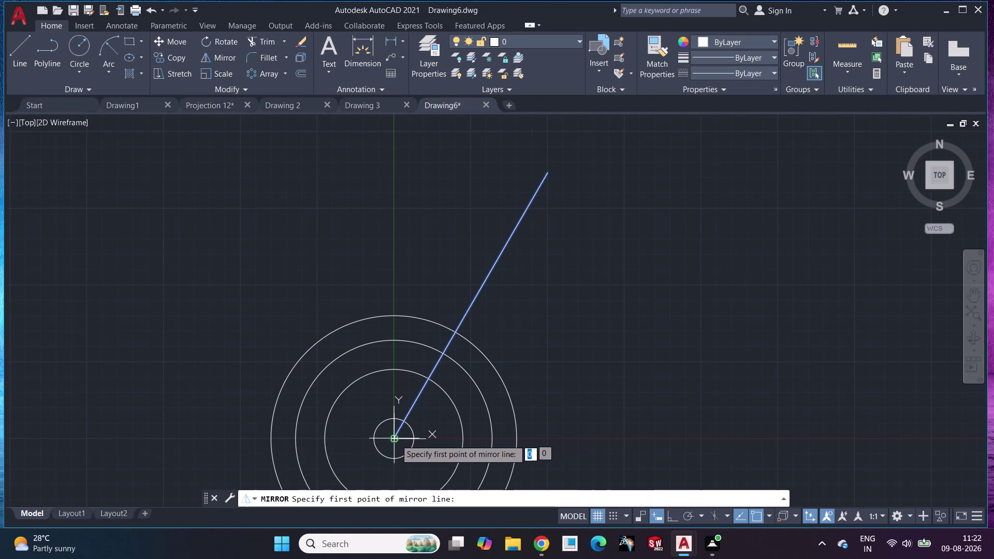
click(396, 435)
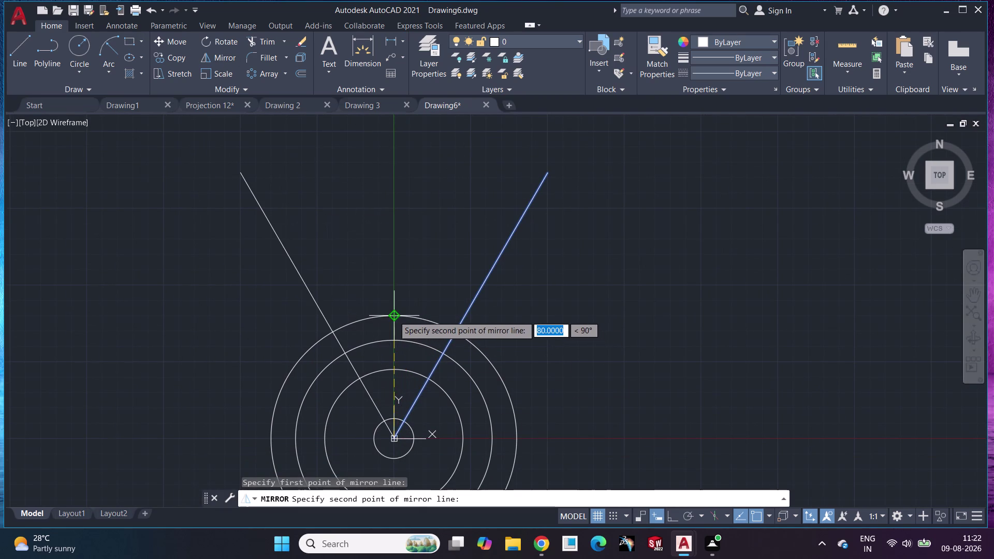
click(393, 315)
click(421, 359)
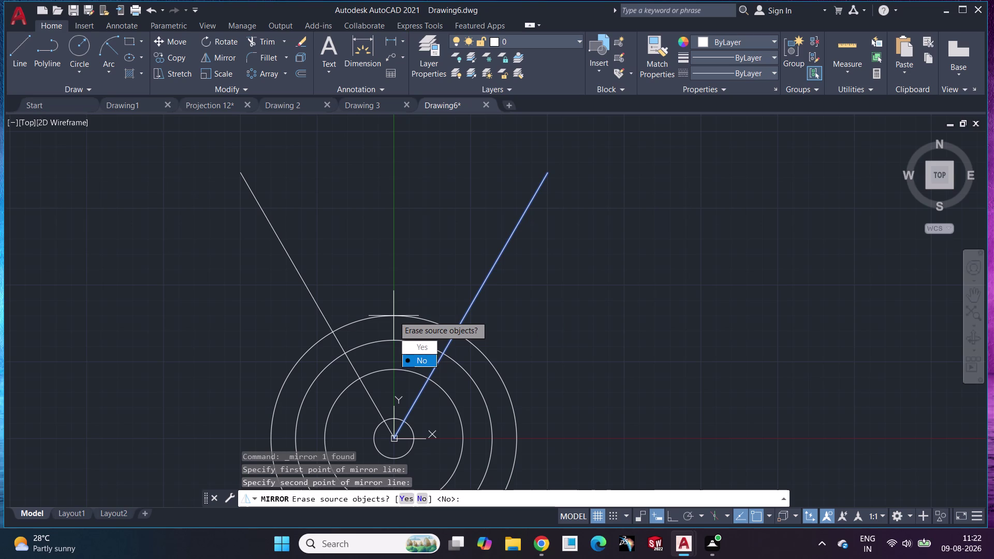
click(638, 393)
middle_drag(641, 393, 663, 300)
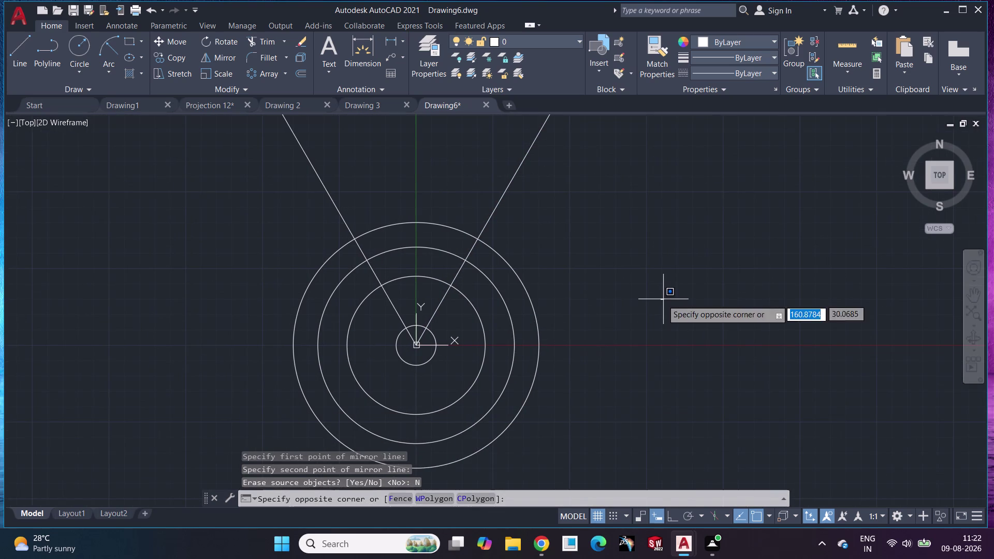
key(Escape)
scroll(down, 3)
scroll(up, 3)
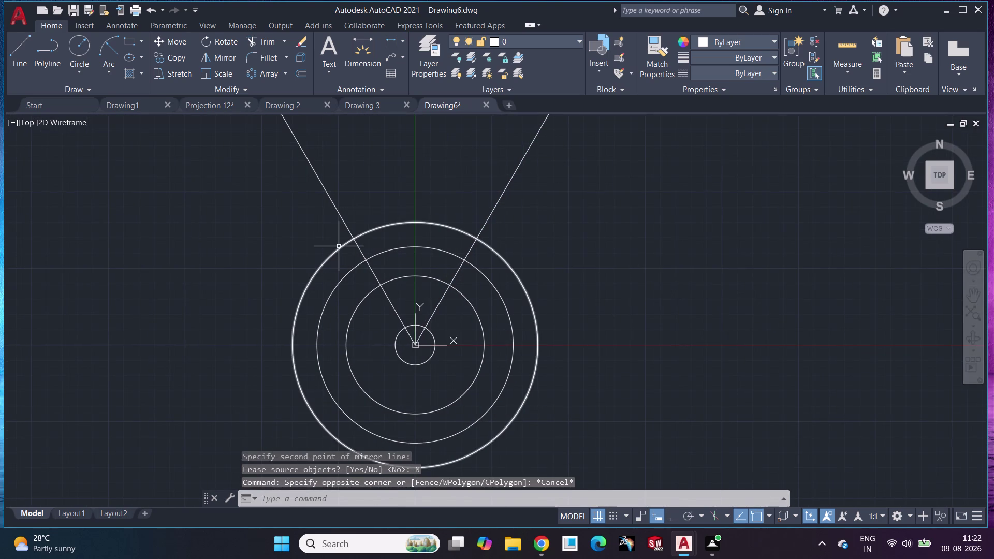
scroll(up, 3)
middle_drag(342, 245, 330, 271)
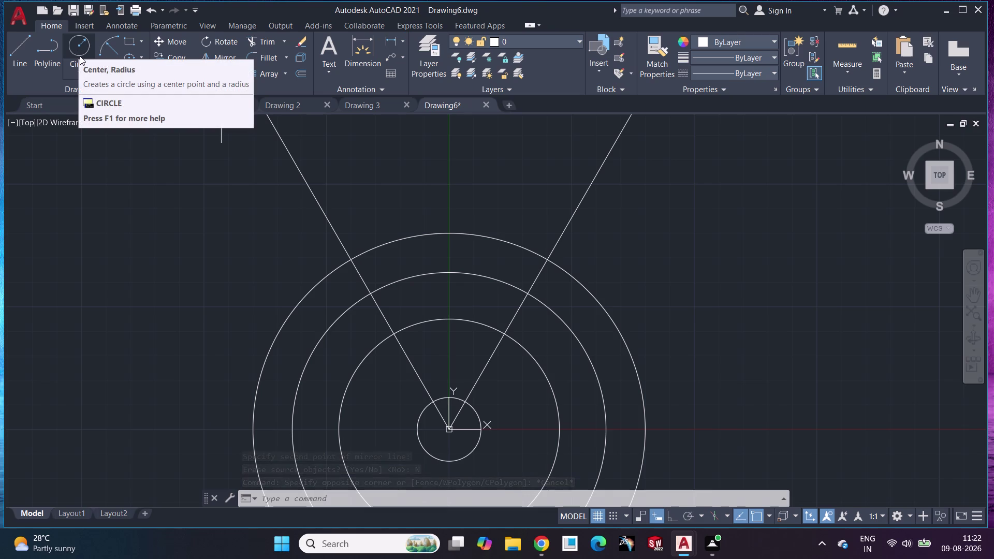
Draw radius 16 and 28 circles at the left line's outer-circle intersection.
click(80, 56)
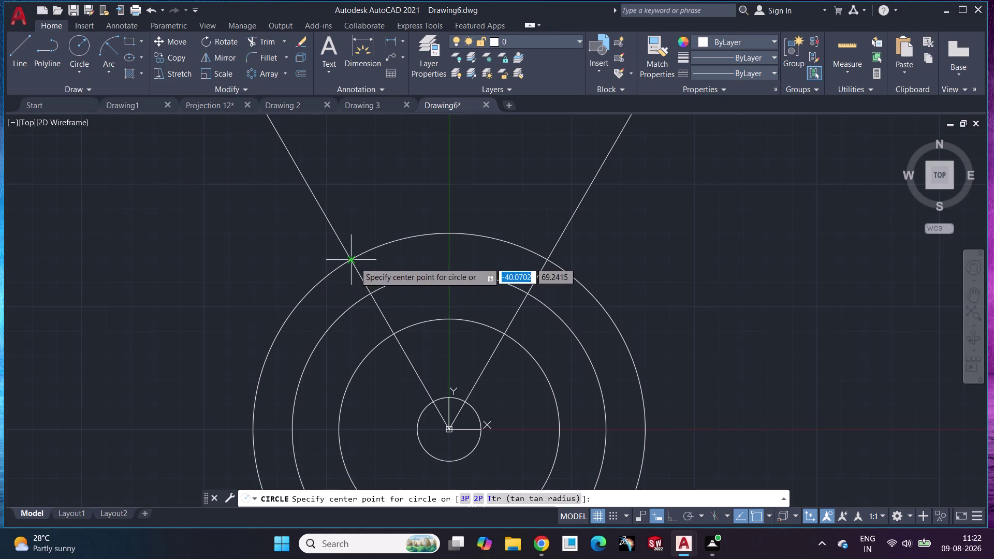
click(353, 261)
text(1)
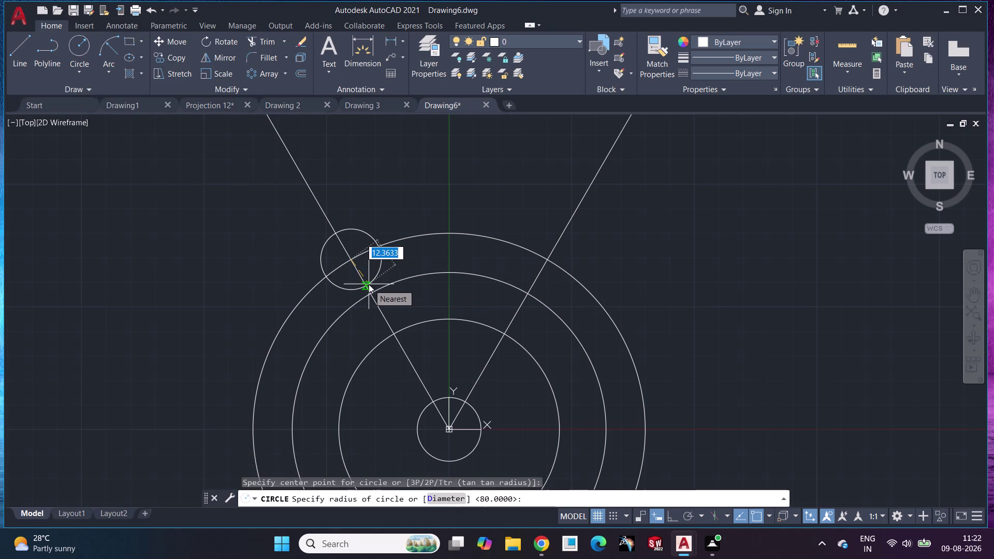
text(6)
key(Return)
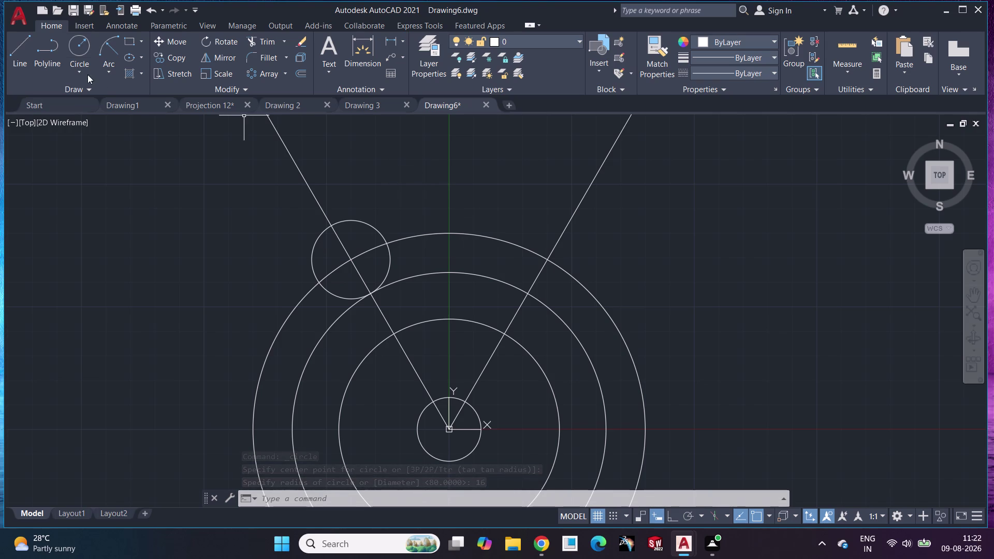
click(80, 48)
click(348, 260)
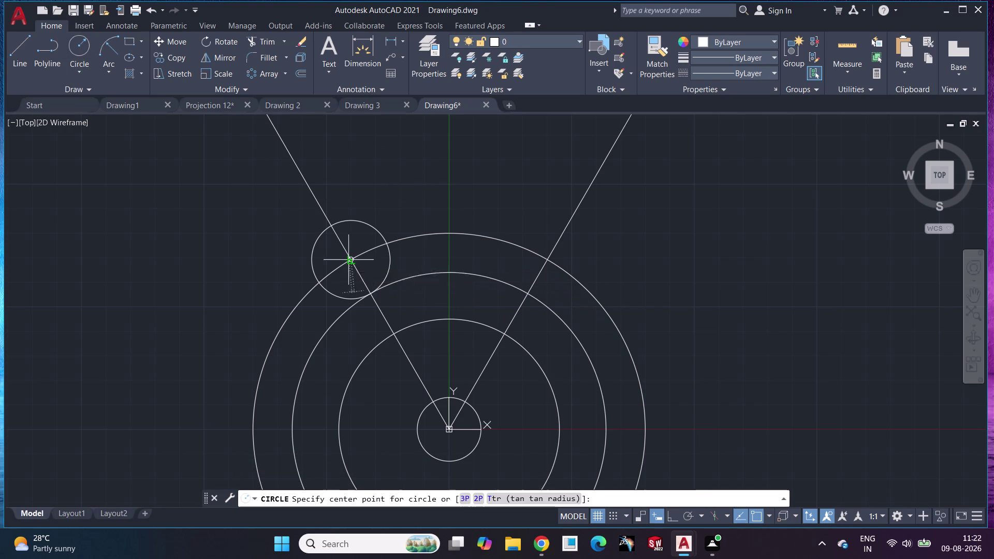
text(28)
key(Return)
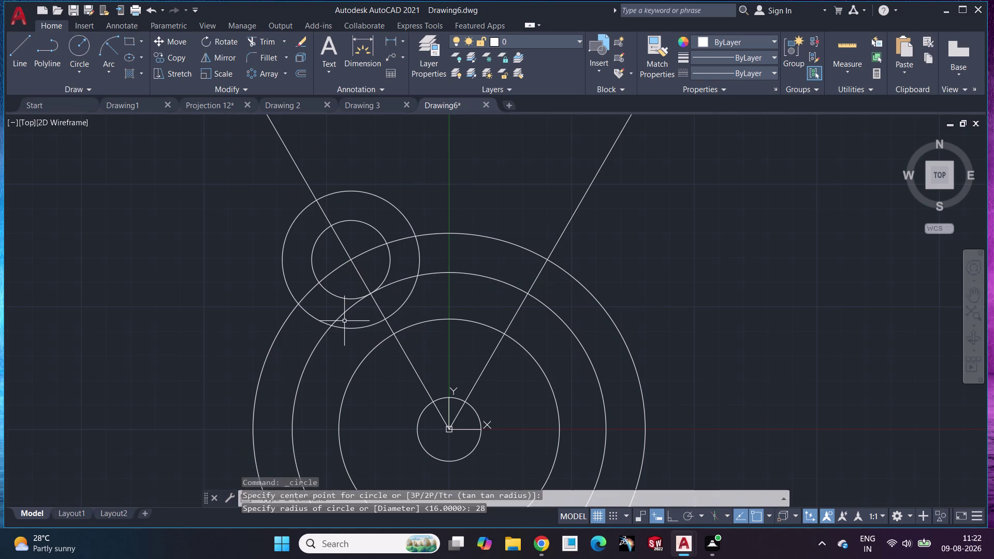
Draw a radius 108 circle at the main centre.
click(82, 49)
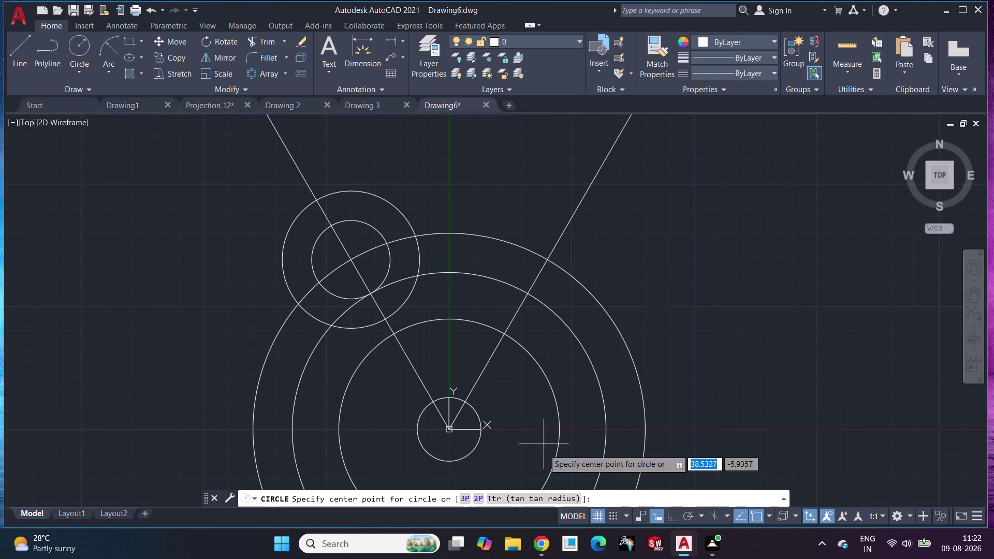
click(450, 431)
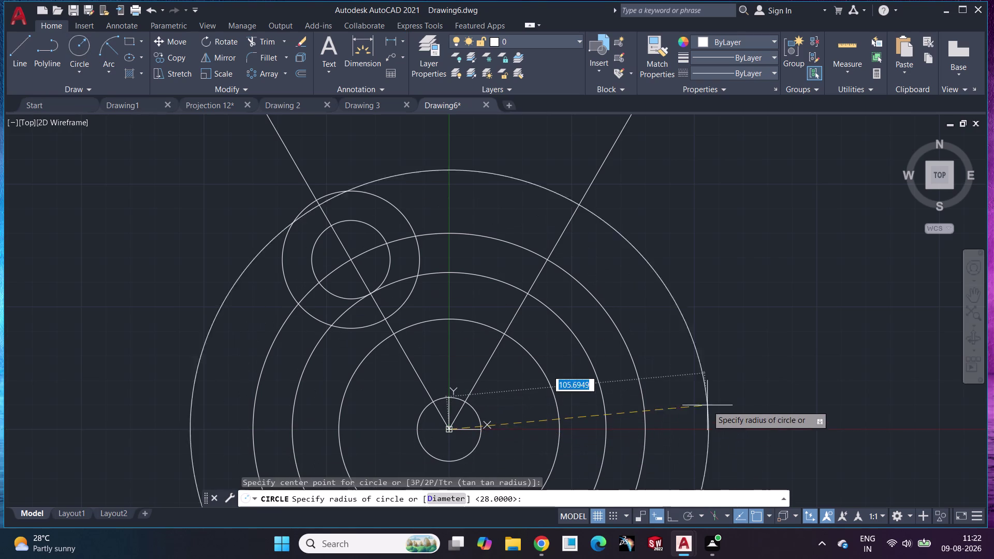
text(108)
key(Return)
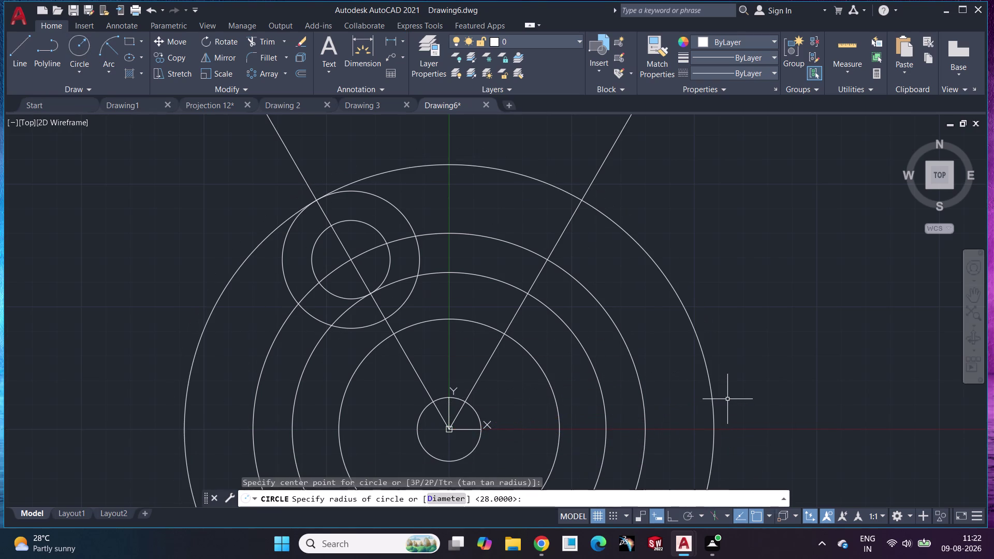
Select the radius 28 and radius 16 circles.
click(387, 202)
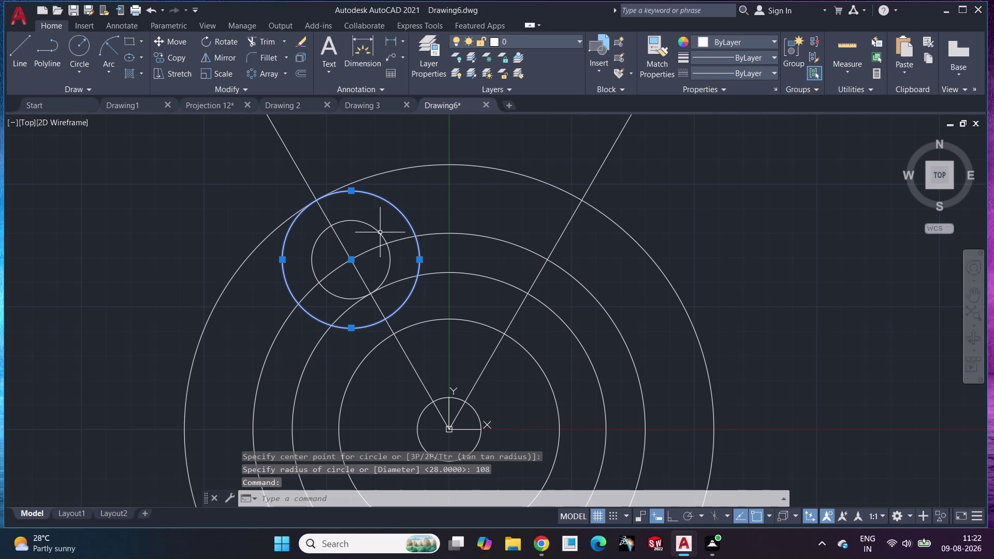
click(382, 232)
key(Escape)
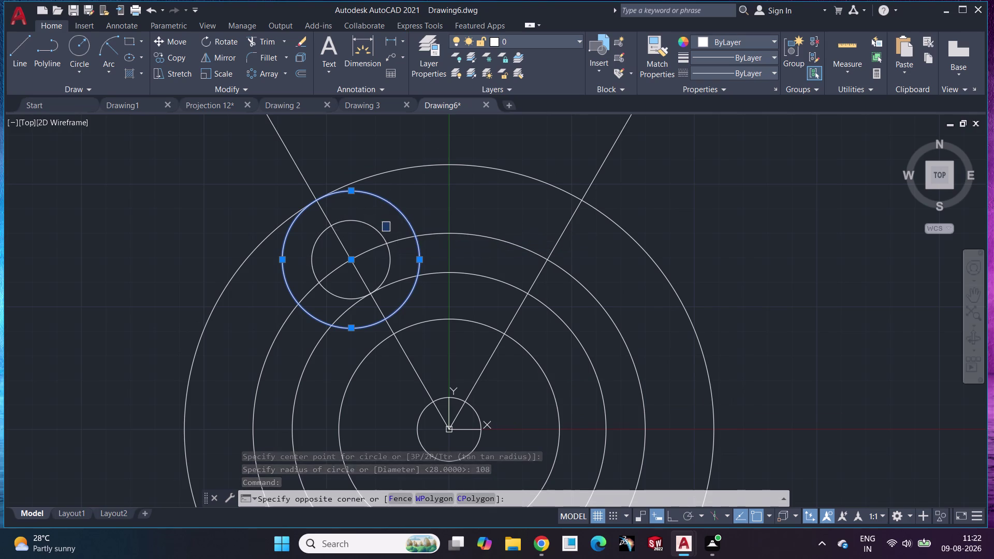
click(383, 234)
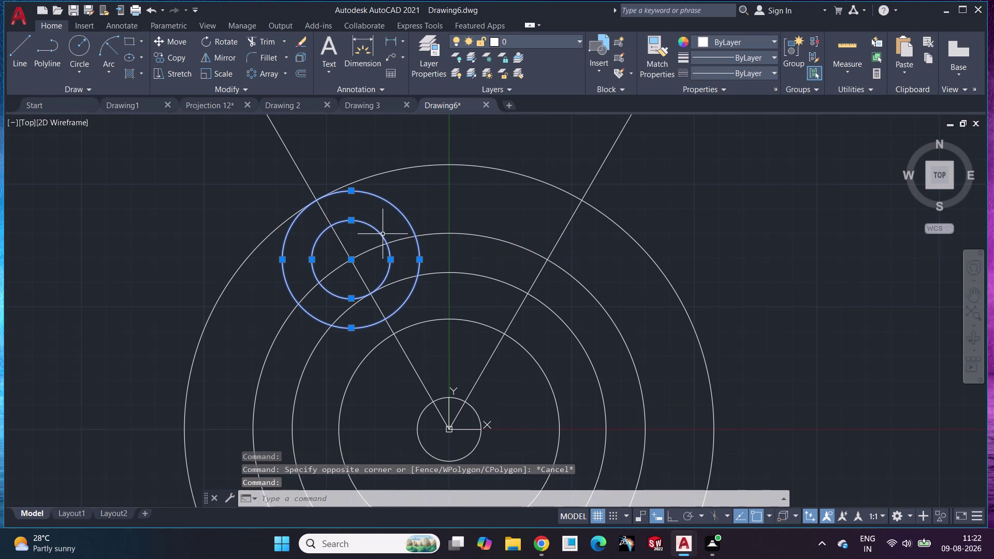
click(230, 56)
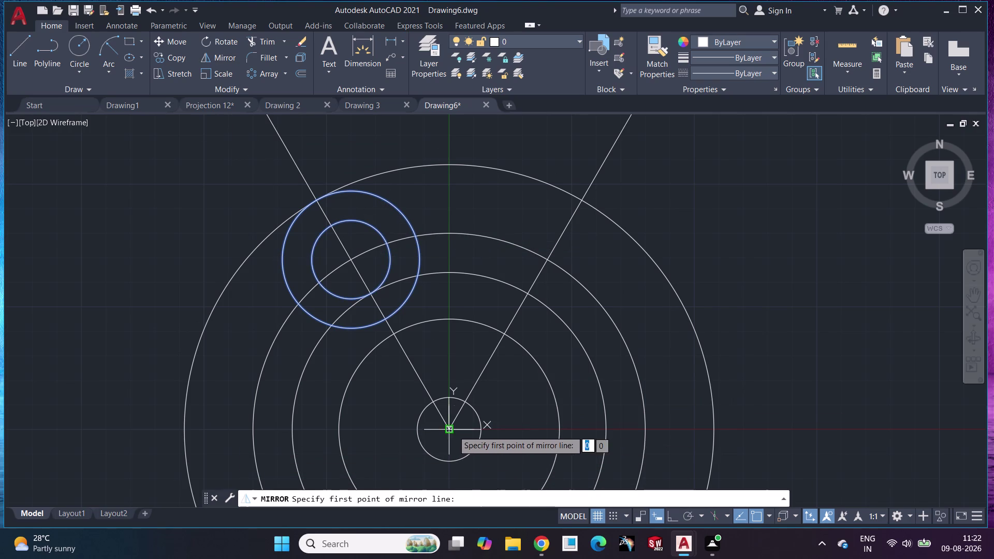
Mirror the two small circles about the vertical axis through the centre, keeping originals.
click(449, 429)
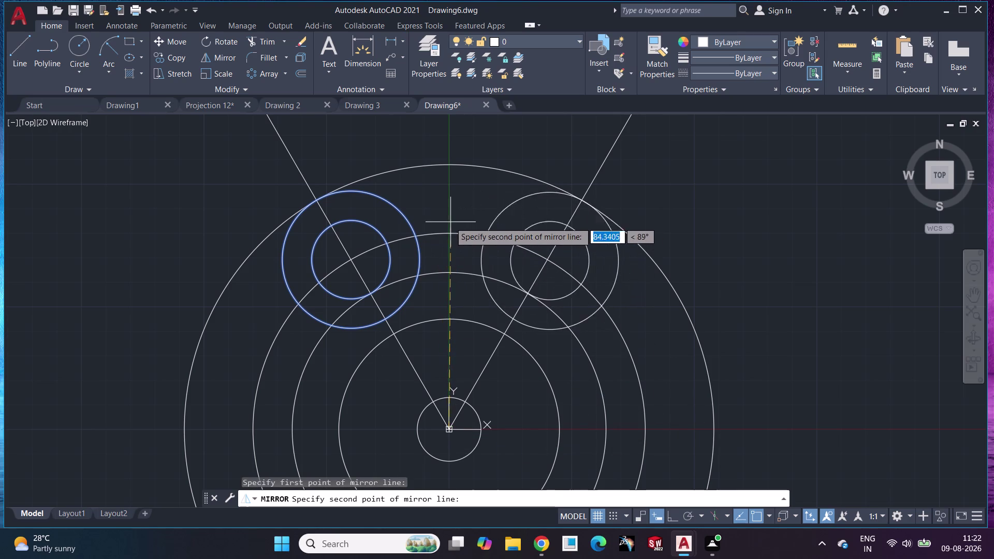
click(451, 166)
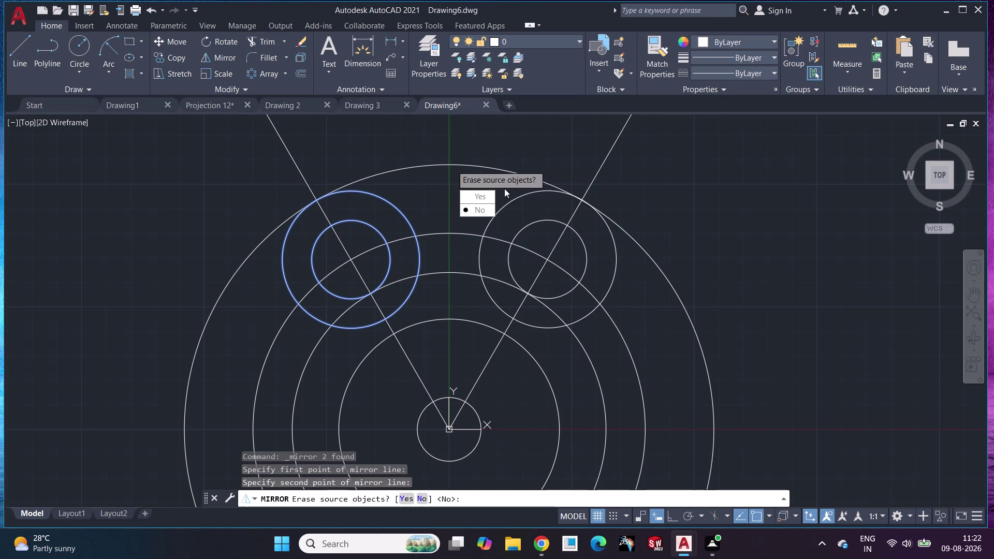
drag(481, 209, 452, 165)
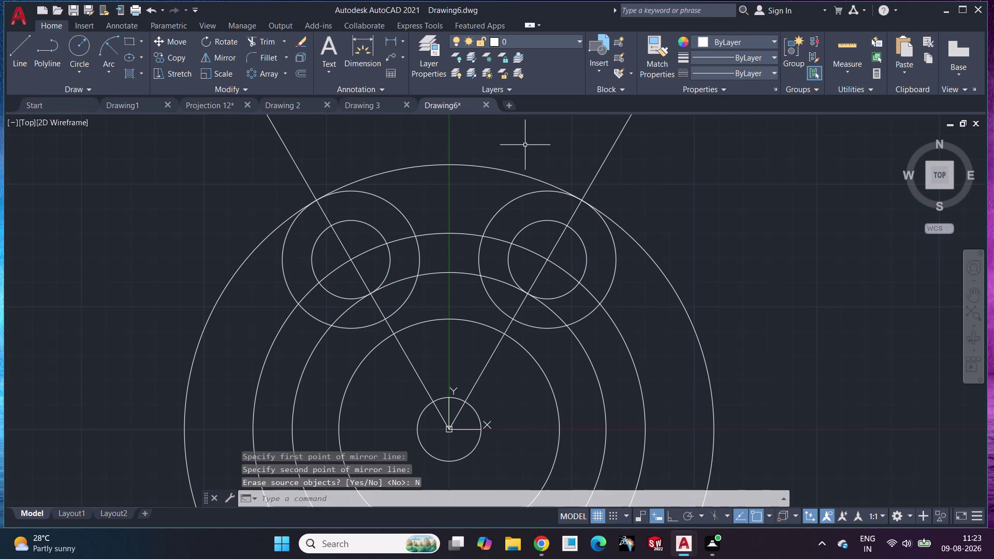
middle_drag(525, 145, 526, 96)
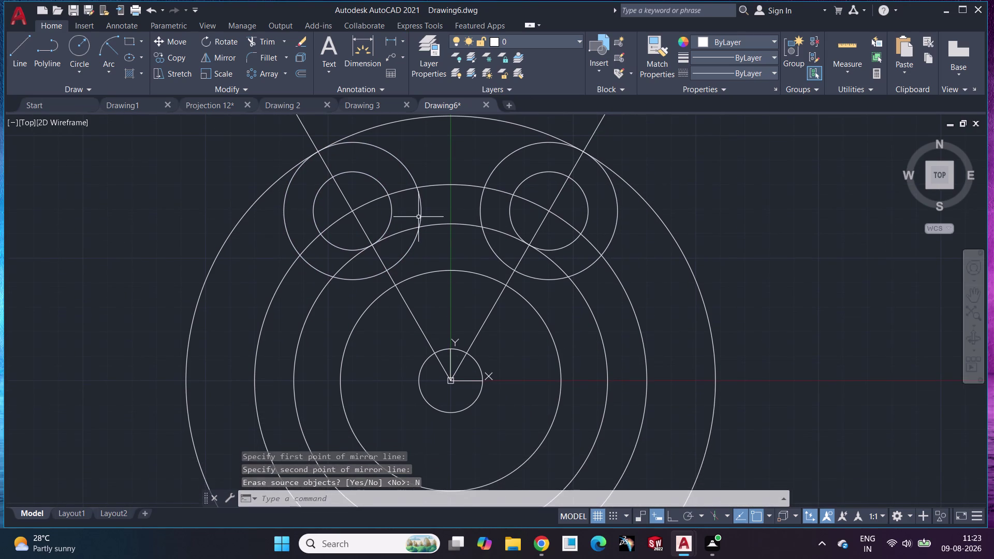
click(85, 45)
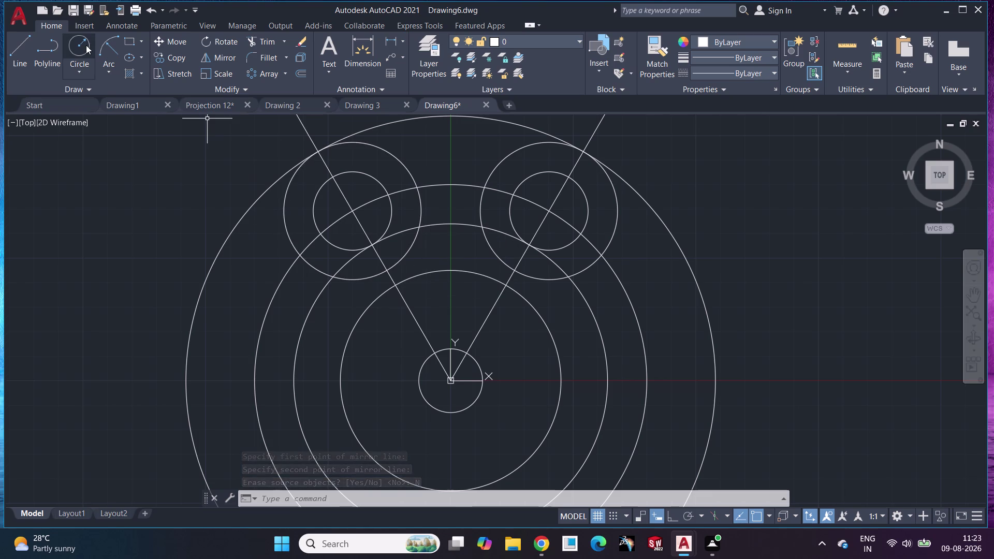
click(454, 381)
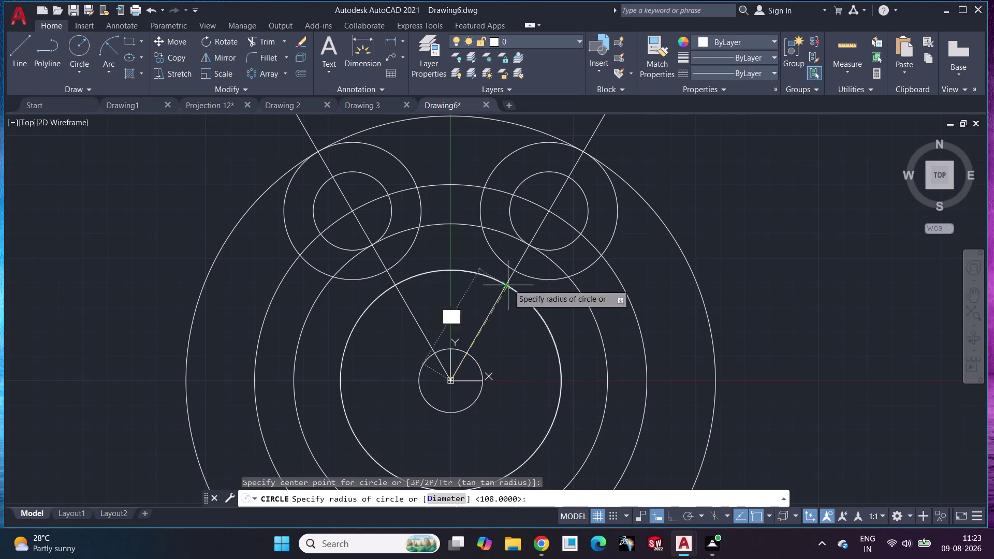
Give the origin-centred circle radius 96 so it passes through both small pairs.
middle_drag(529, 164, 530, 245)
scroll(up, 3)
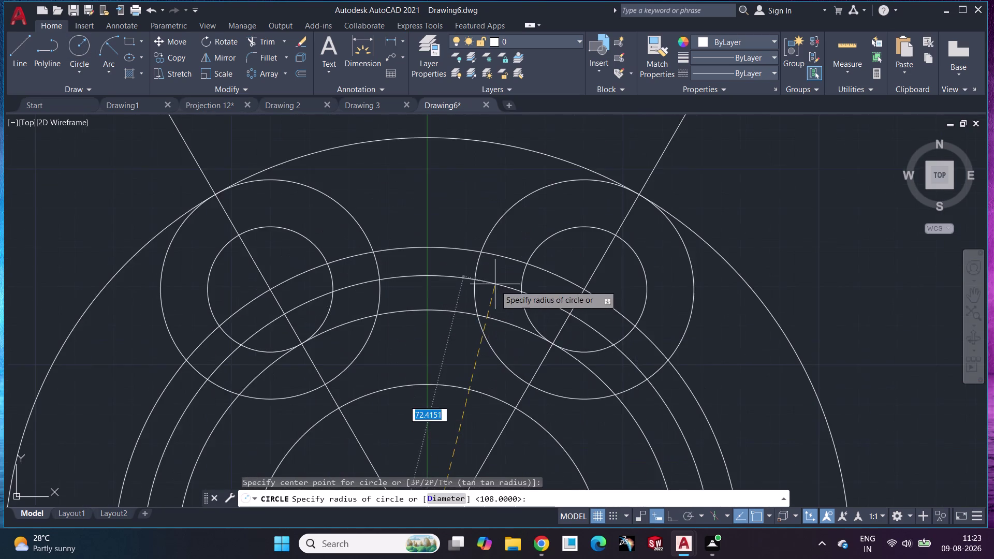
scroll(up, 3)
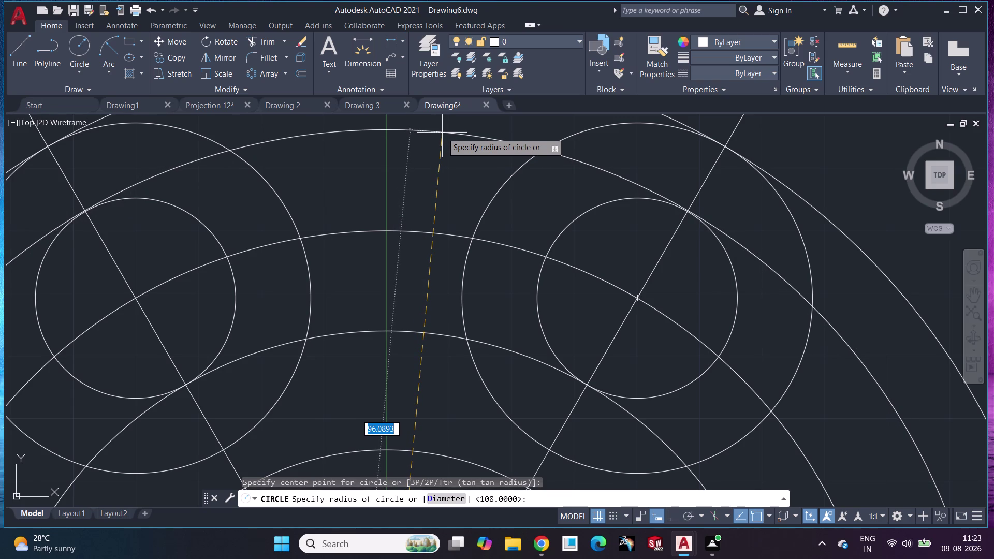
text(96)
key(Return)
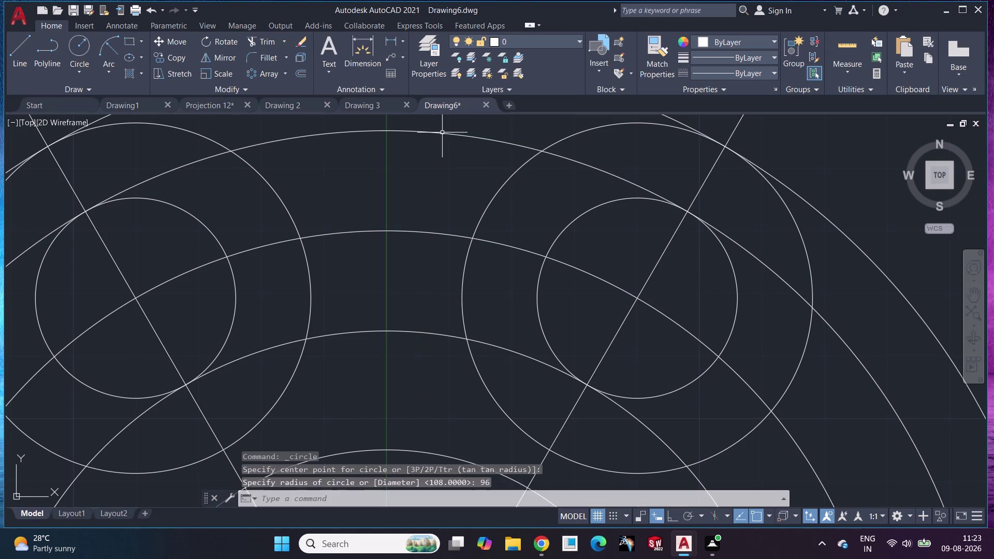
scroll(down, 3)
scroll(down, 3)
scroll(up, 3)
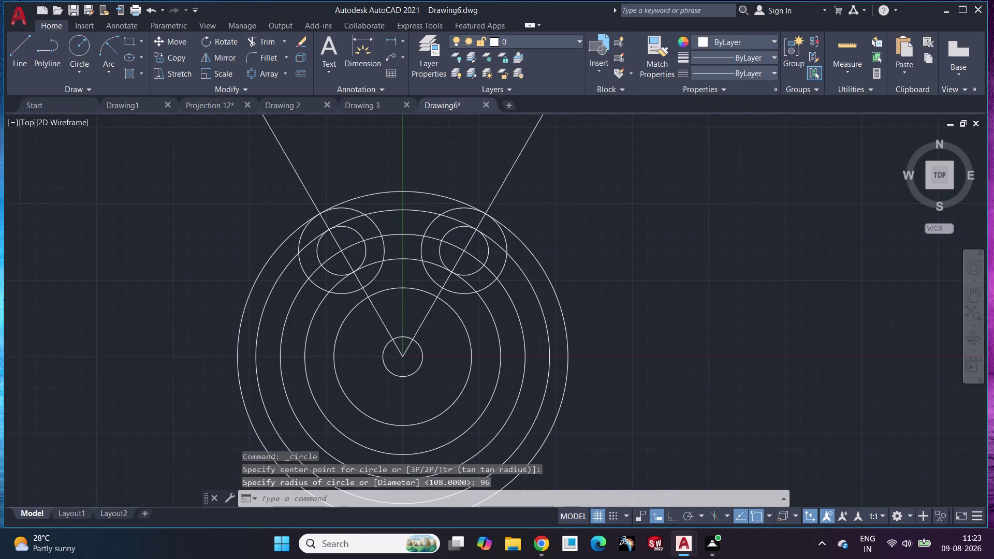
scroll(down, 3)
Trim away the lower halves of the two outermost circles with a fence.
click(267, 37)
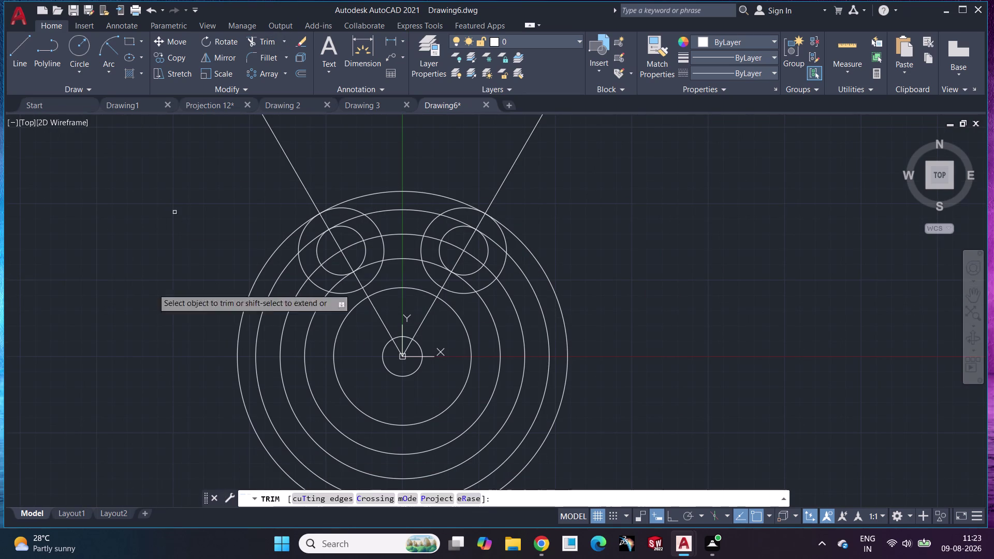
drag(198, 302, 275, 393)
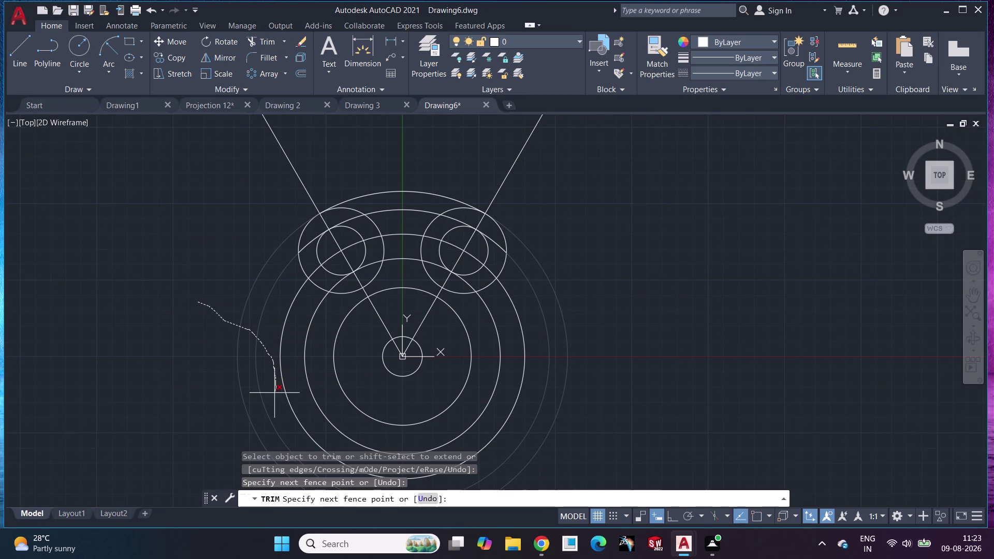
drag(274, 393, 256, 428)
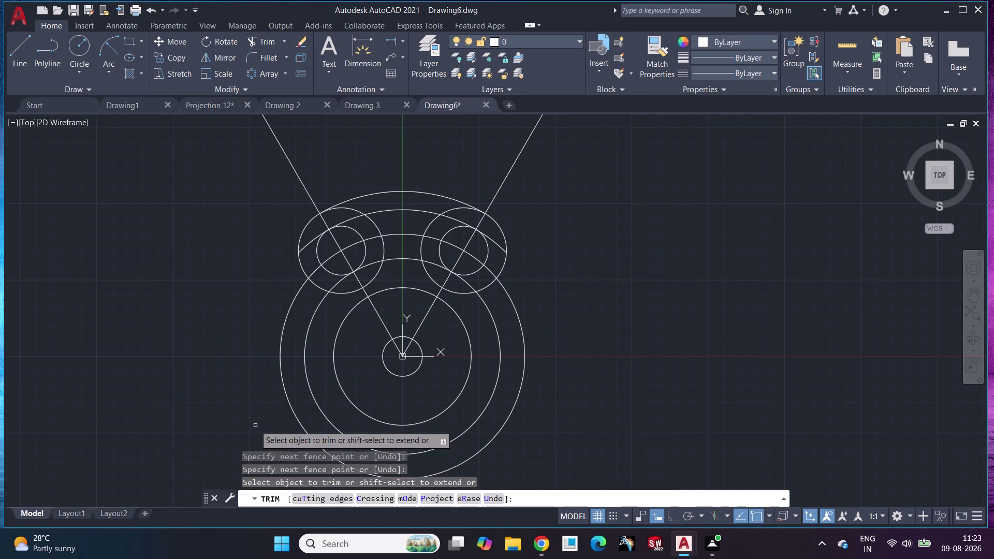
key(Escape)
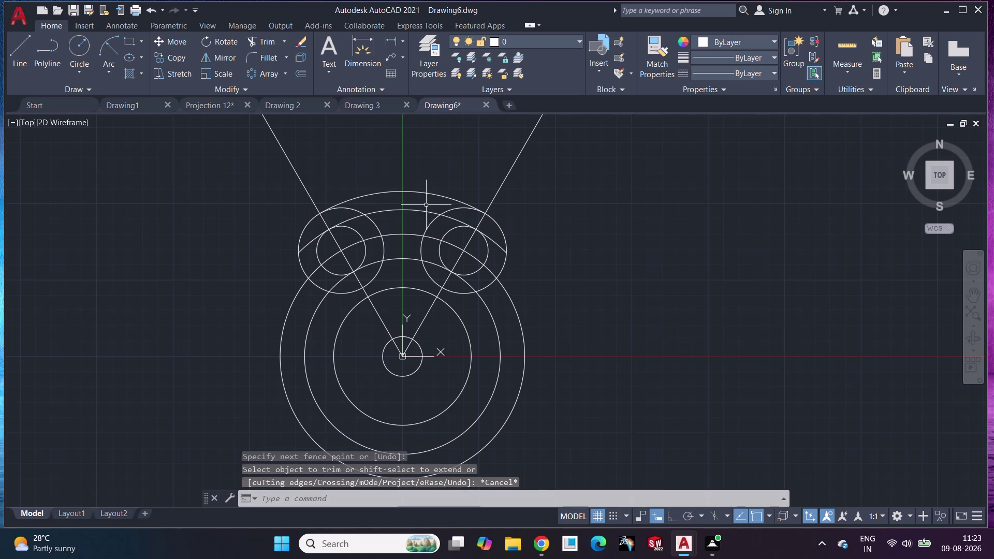
scroll(up, 3)
scroll(up, 3)
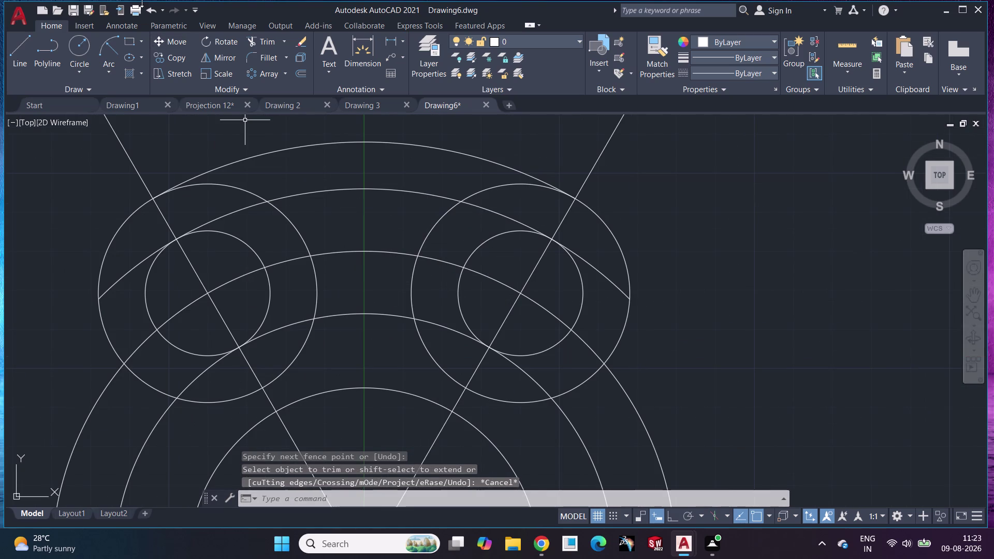
click(263, 40)
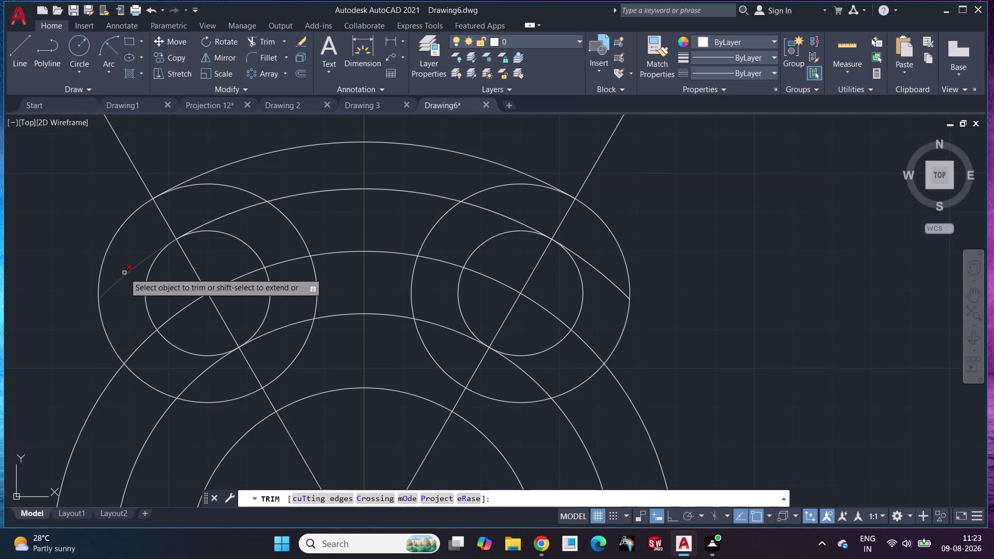
Trim the arc pieces in and around the left pair of small circles.
click(127, 273)
click(143, 344)
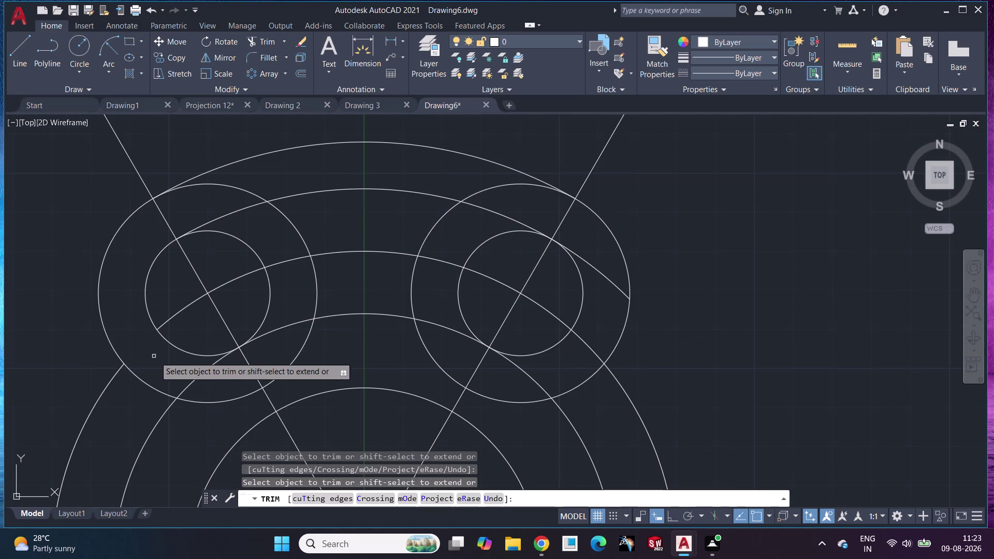
click(198, 374)
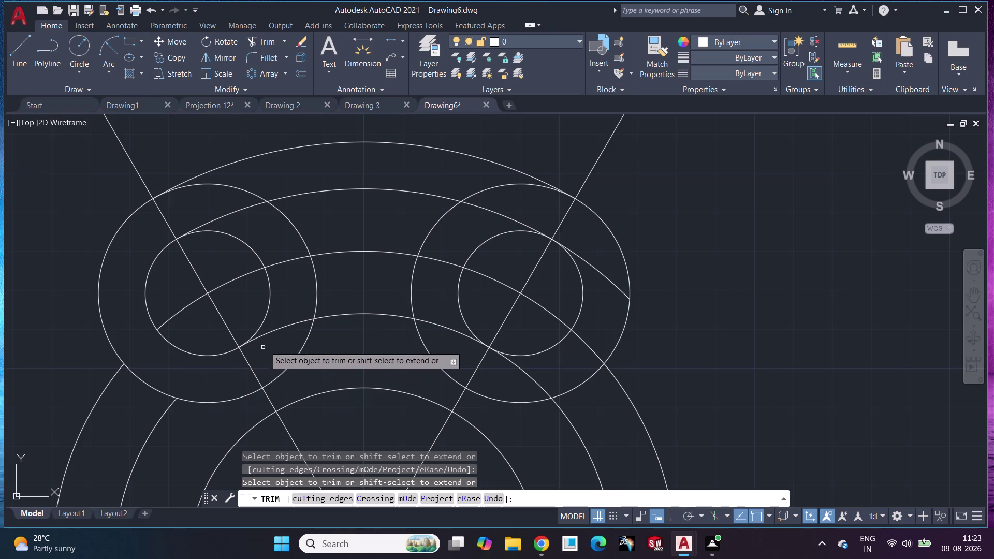
click(279, 330)
click(237, 278)
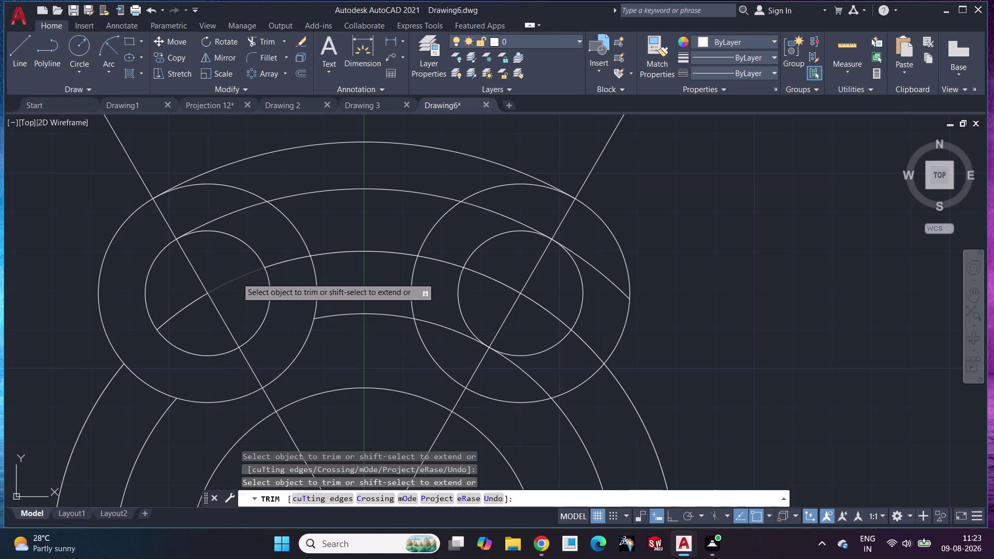
click(190, 307)
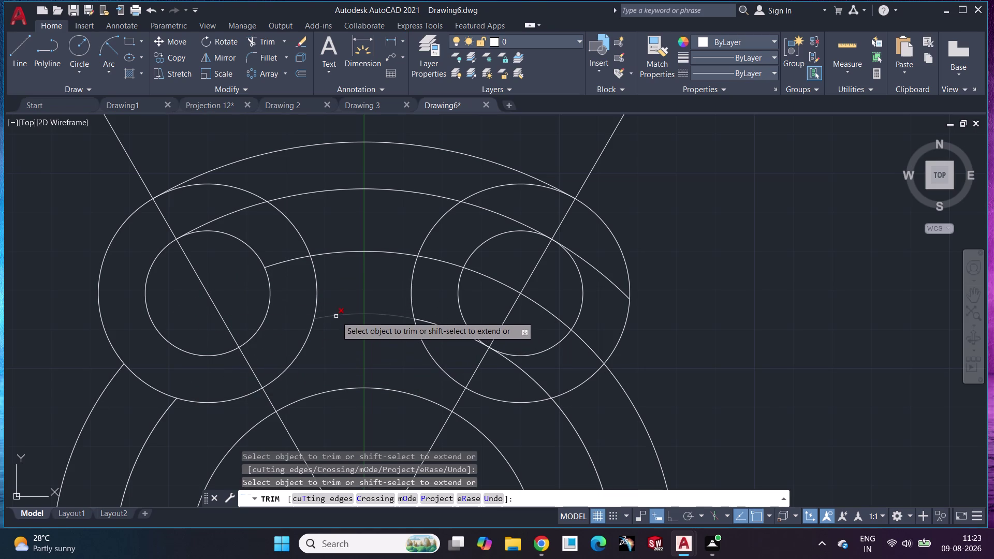
click(356, 253)
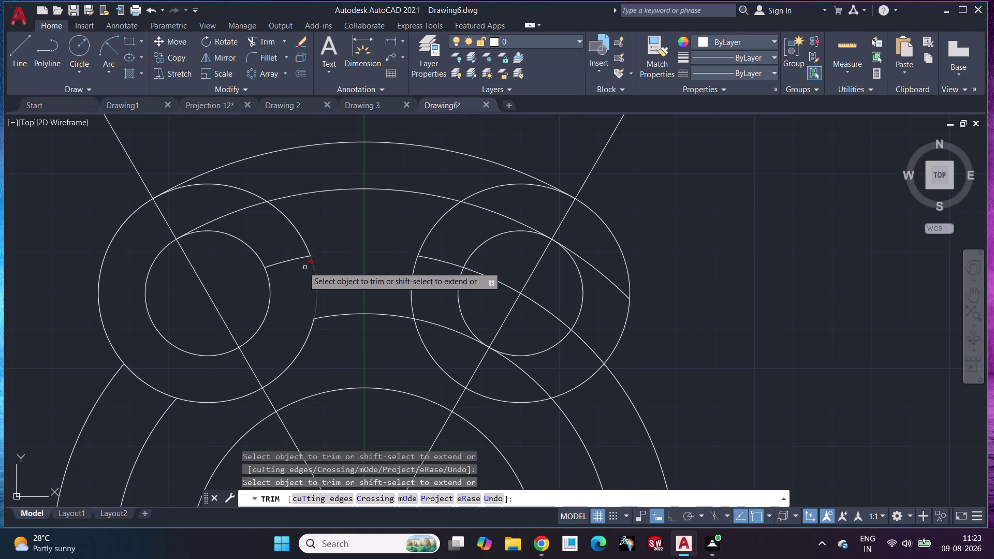
click(291, 261)
click(442, 263)
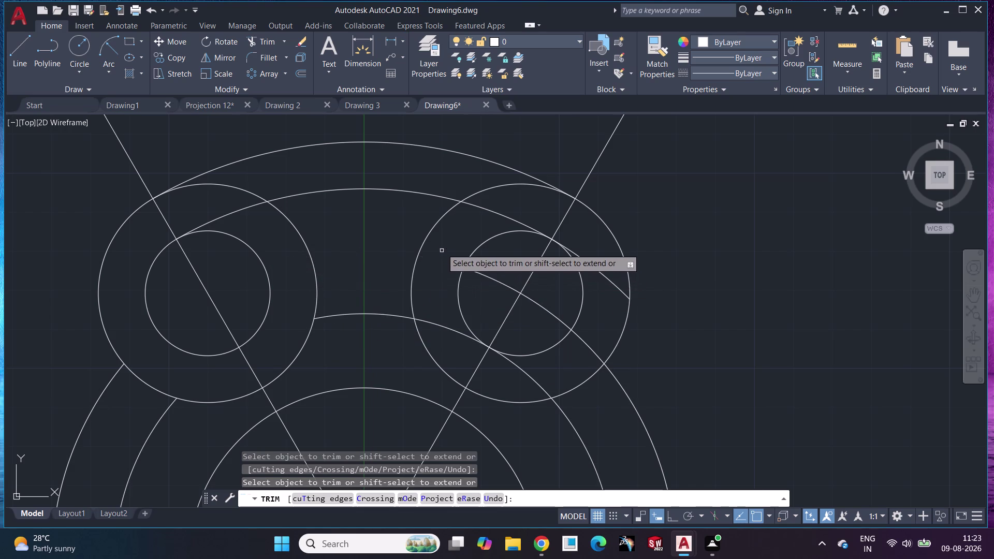
click(435, 225)
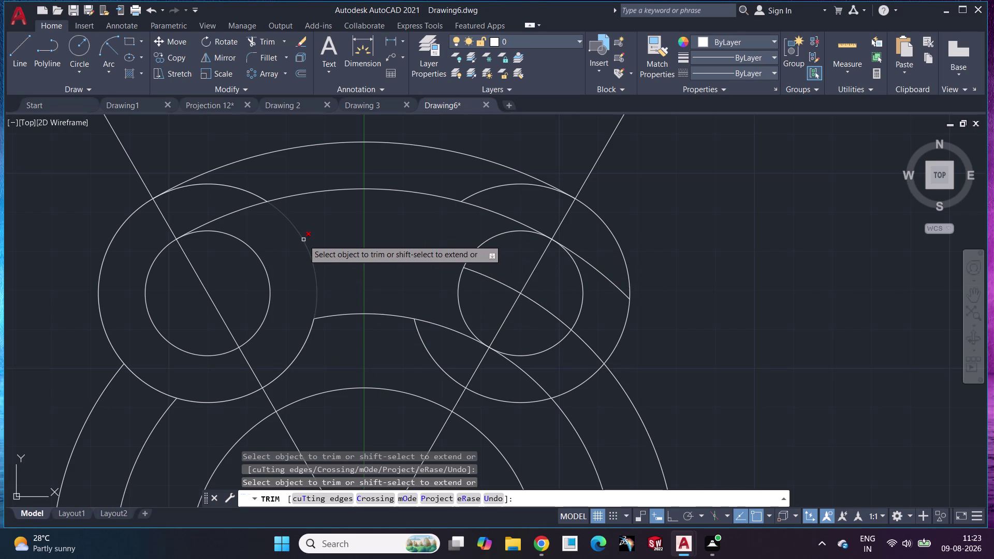
click(303, 240)
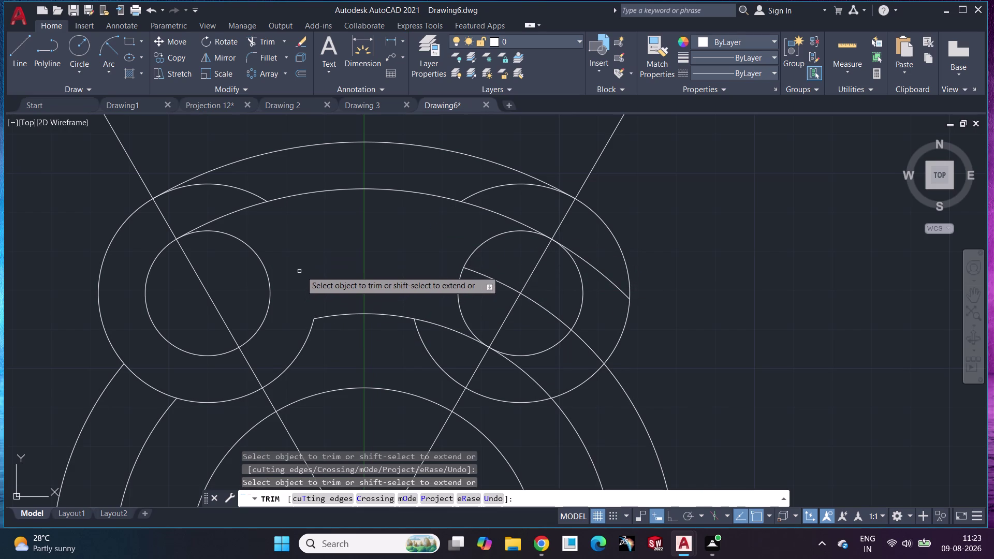
Undo the last eight trims and cancel the command.
key(ctrl+z)
key(ctrl+z)
key(ctrl+z)
key(ctrl+z)
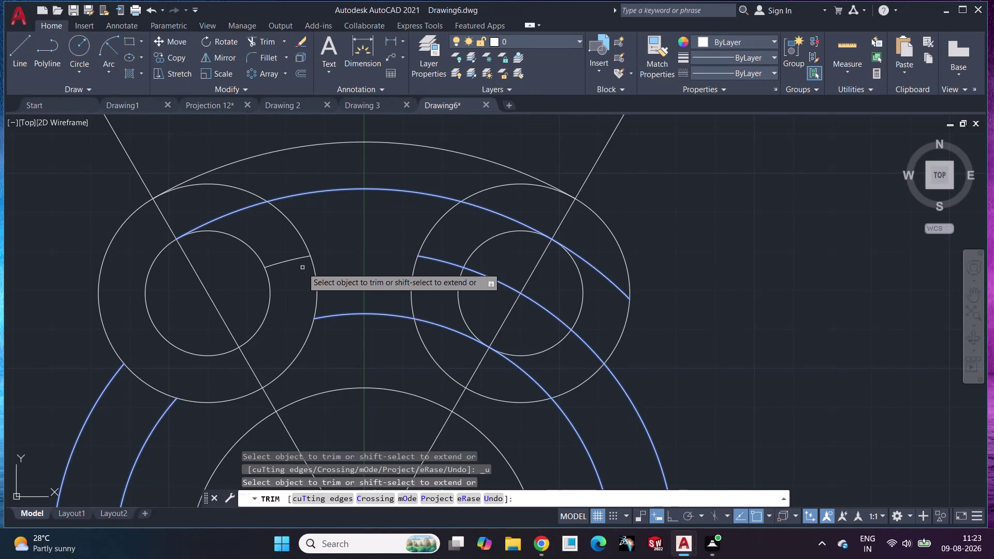
key(ctrl+z)
key(ctrl+z)
key(ctrl+z)
key(ctrl+z)
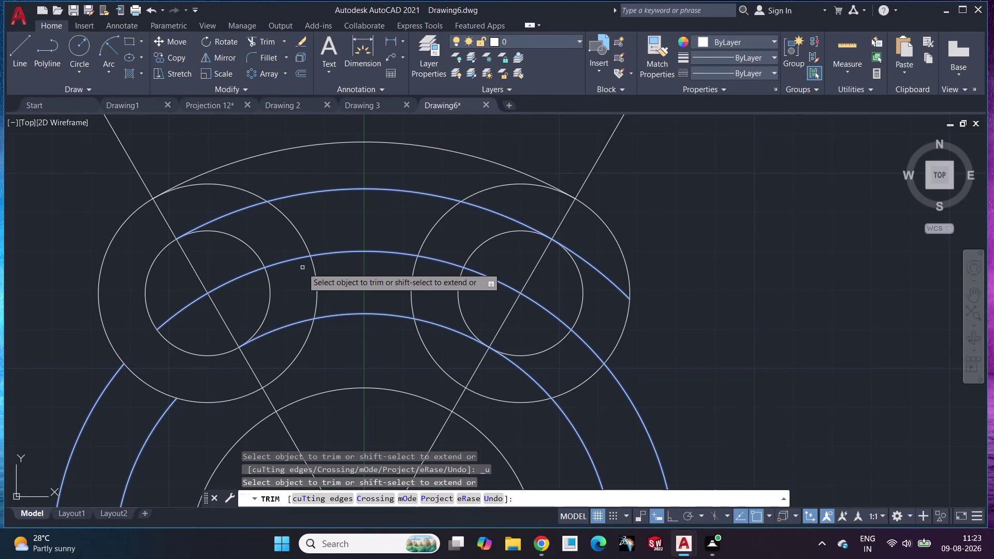
key(Escape)
key(Escape)
click(32, 254)
key(Escape)
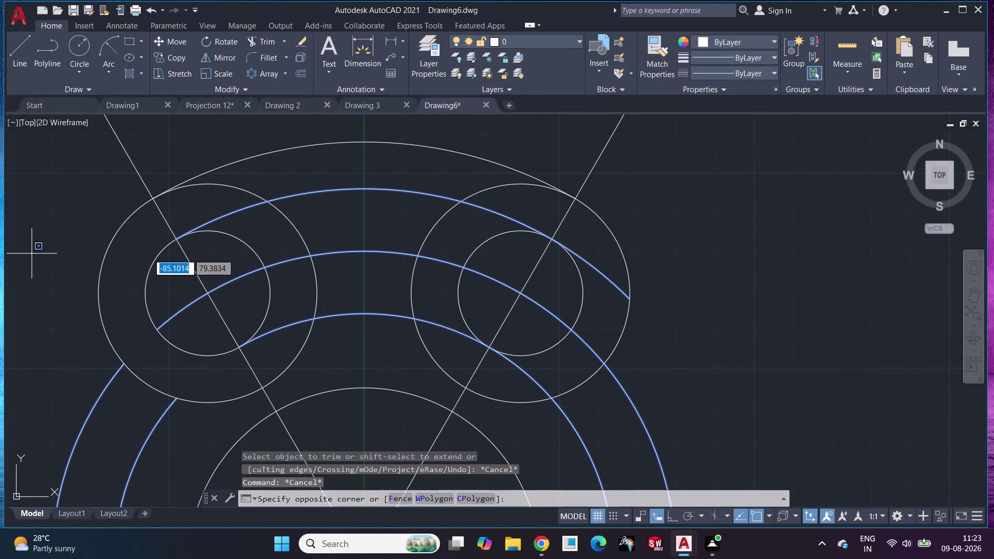
Trim away the arcs crossing the left circles and those between the two circle pairs.
click(259, 38)
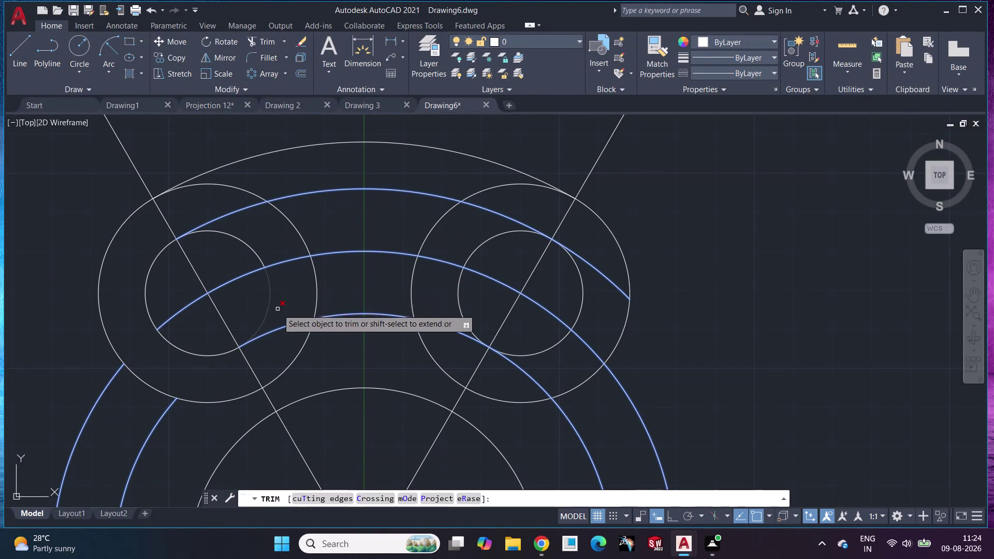
click(239, 279)
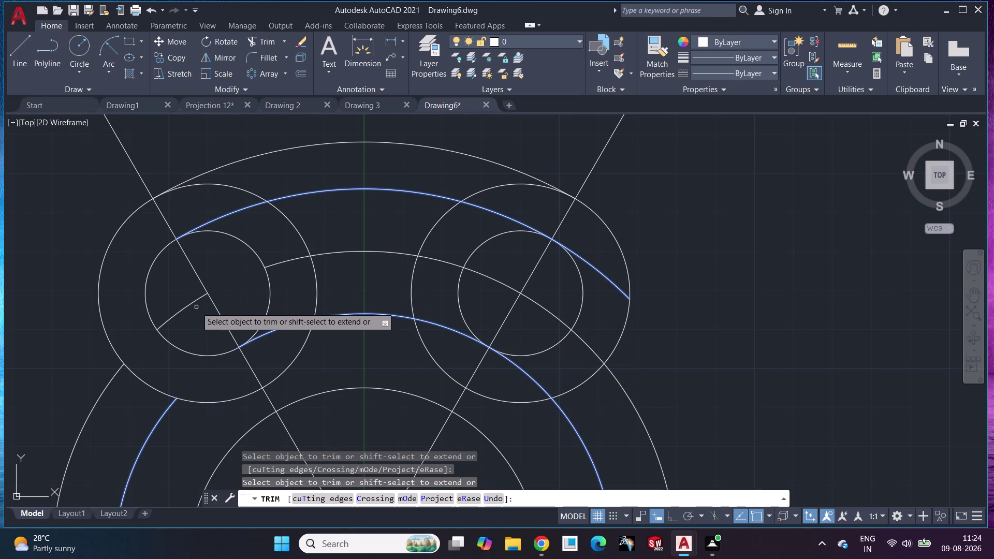
click(193, 300)
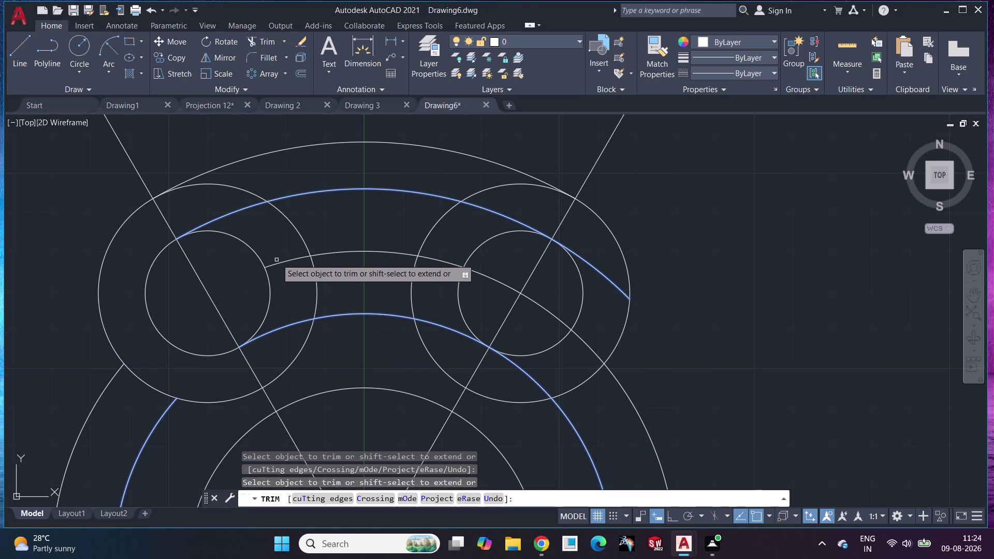
click(283, 263)
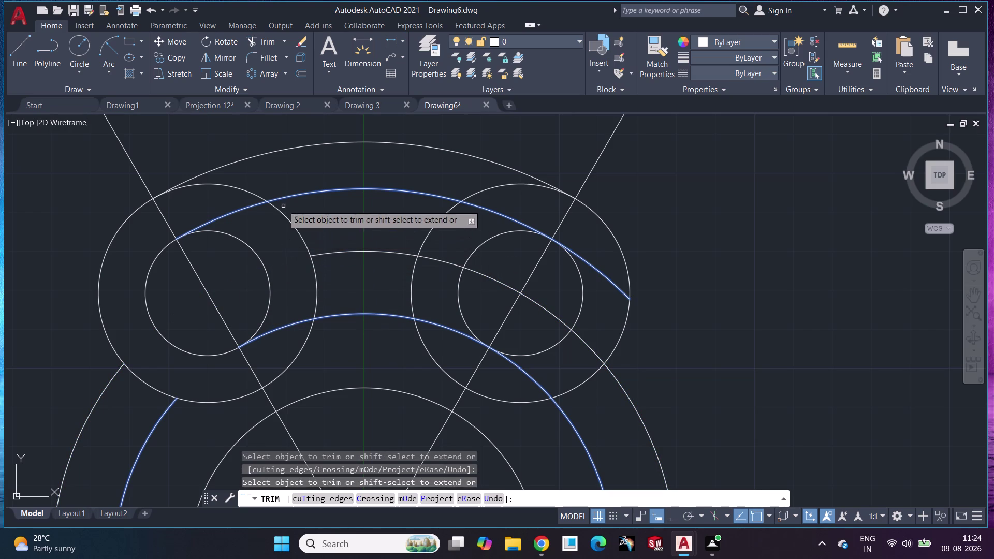
click(235, 189)
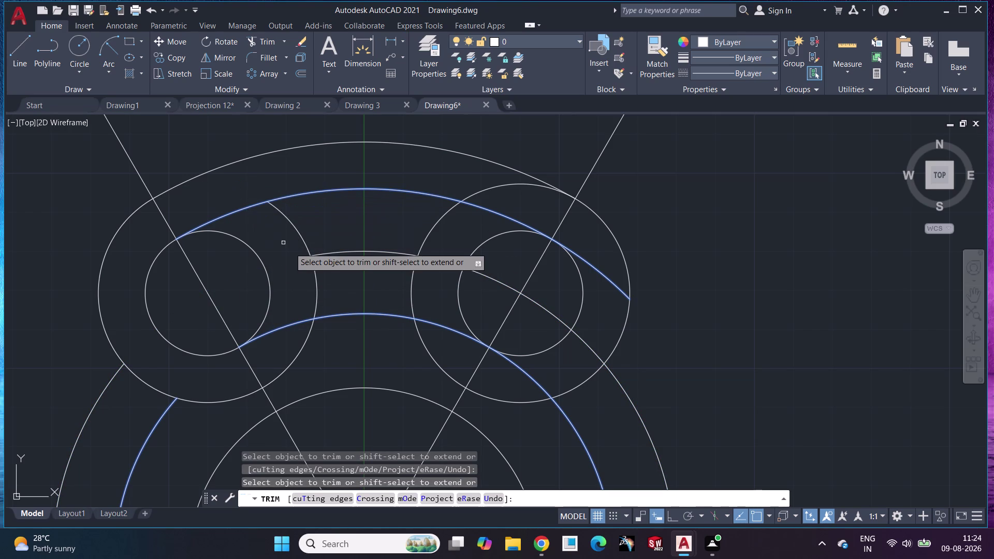
click(298, 233)
click(317, 292)
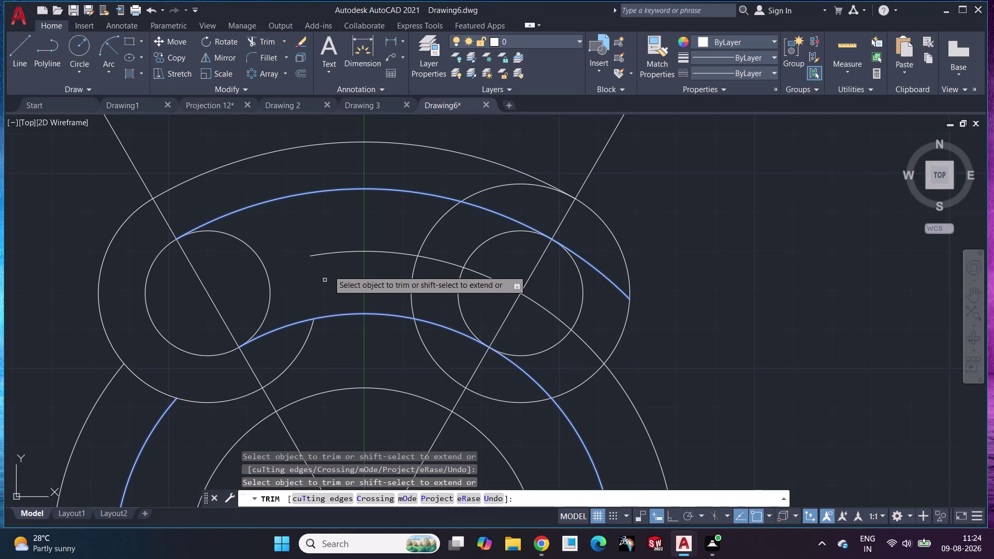
click(341, 250)
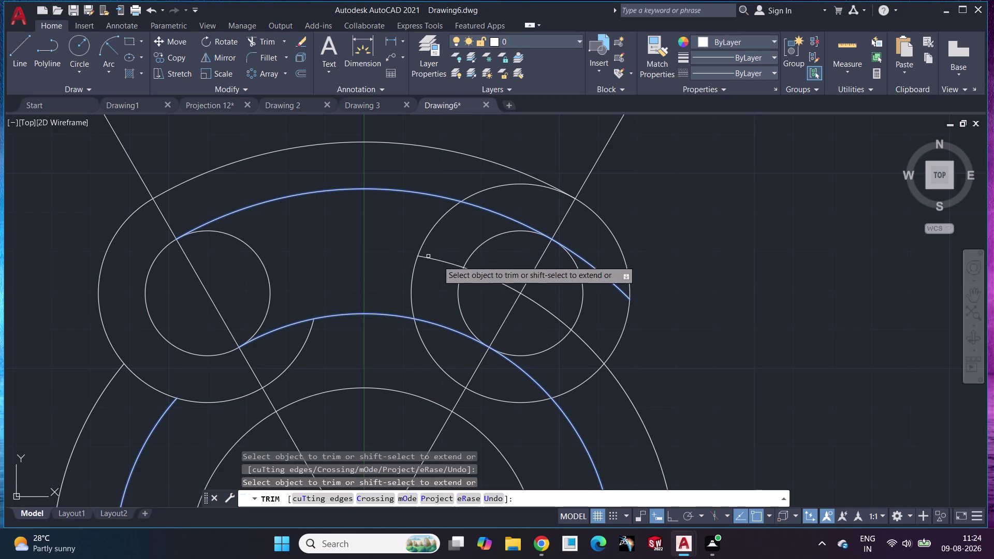
click(447, 261)
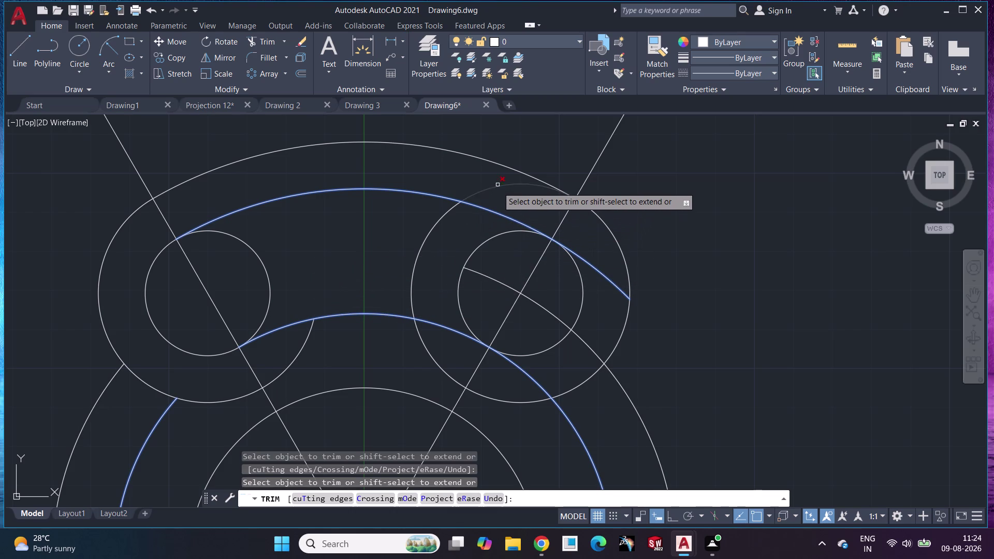
click(498, 189)
Trim the remaining arcs inside the right circles and the stray line pieces near the slot.
key(Escape)
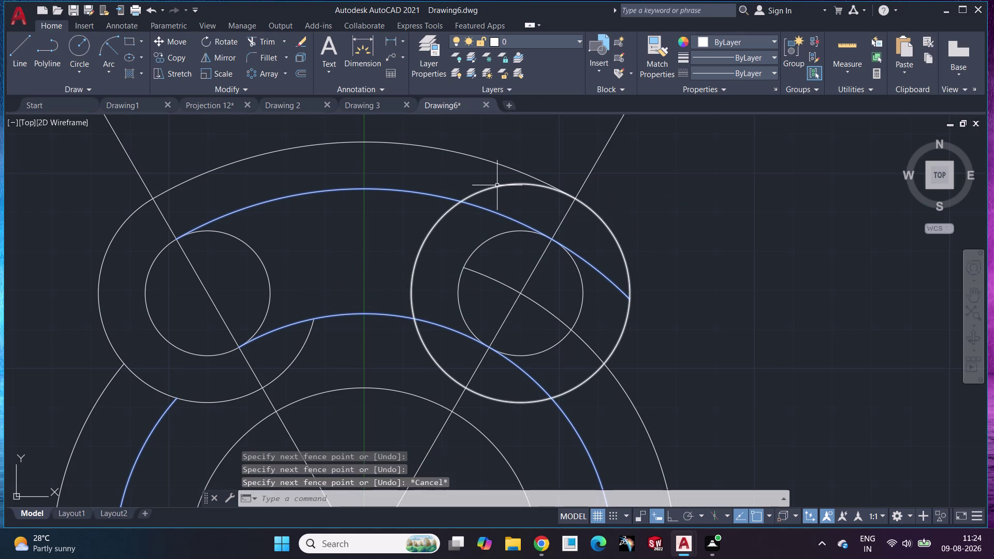
key(space)
click(495, 186)
click(441, 219)
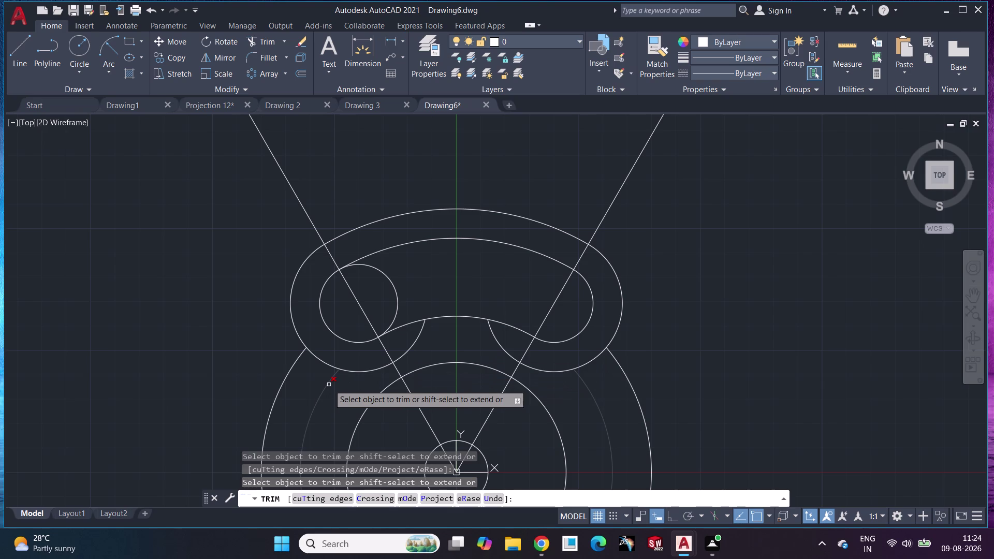
Trim the leftover circle piece between the central rings.
middle_drag(333, 383, 356, 213)
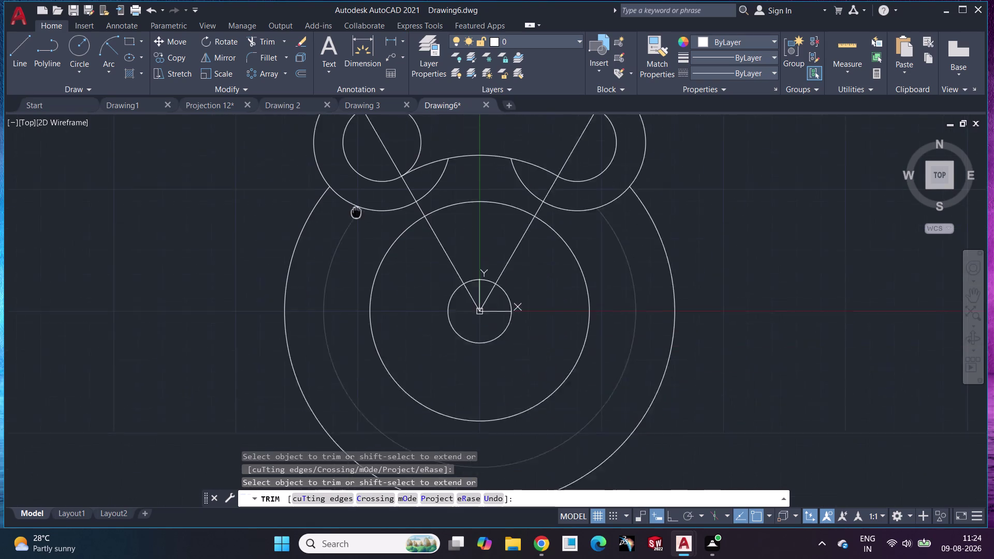
middle_drag(356, 212, 351, 220)
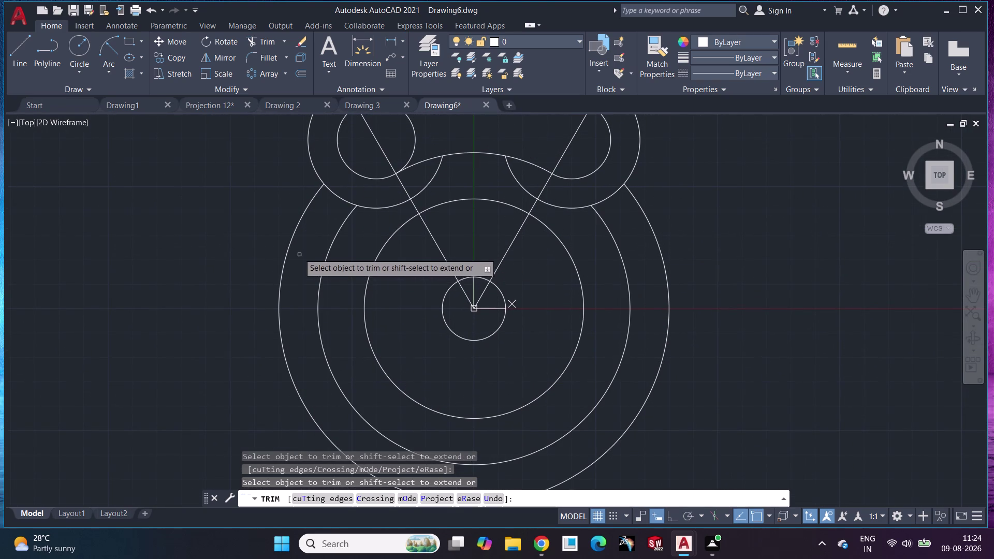
click(290, 238)
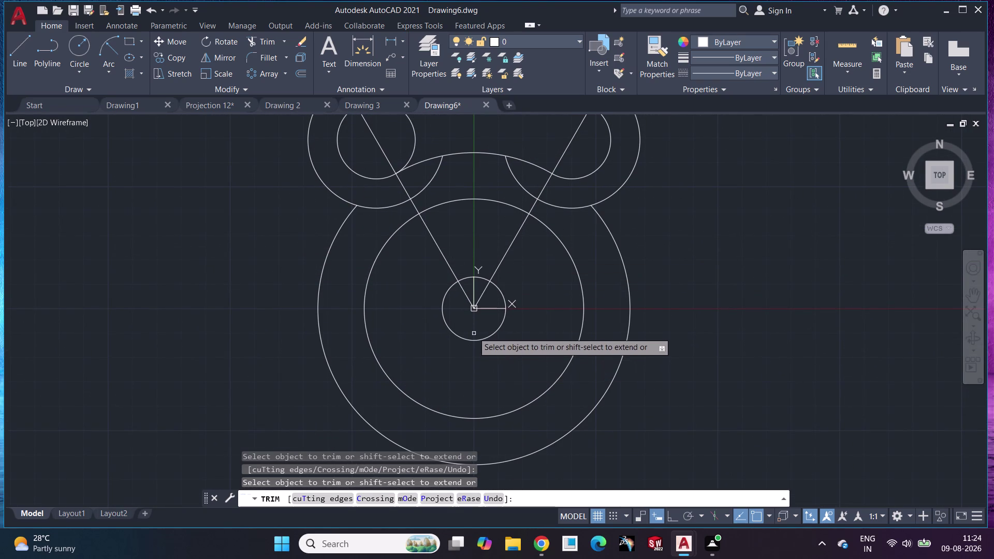
key(Escape)
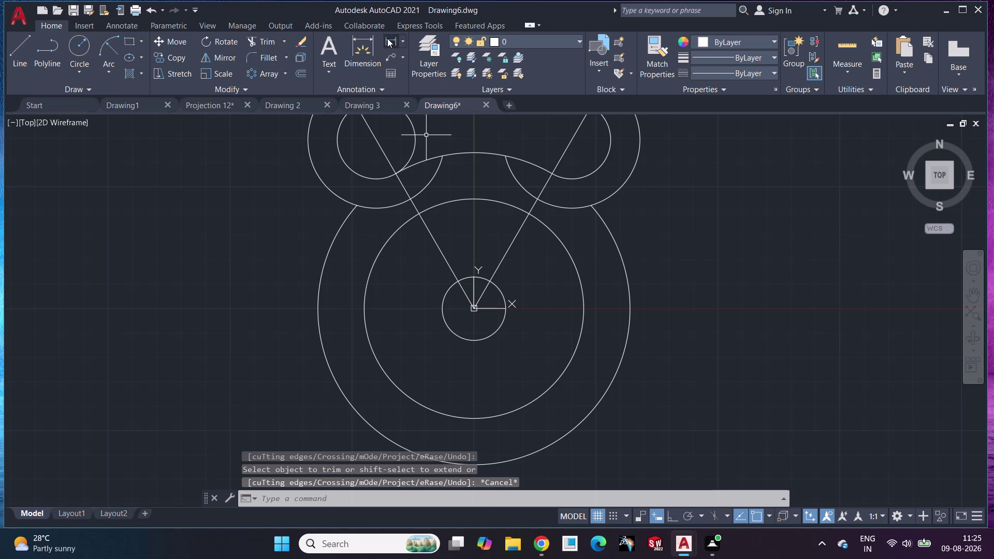
click(369, 51)
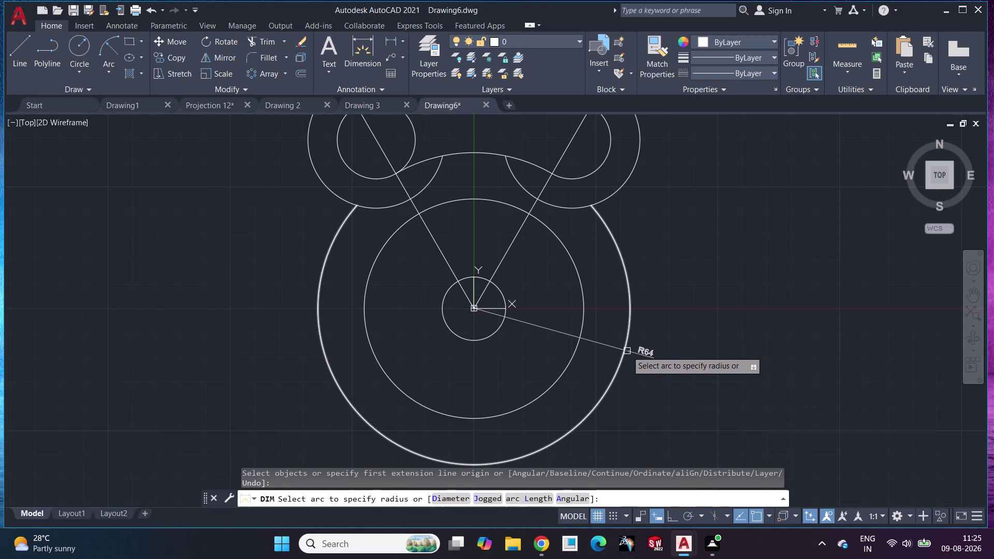
Cancel the radius dimension and undo the last three trims.
key(Escape)
key(ctrl+z)
key(ctrl+z)
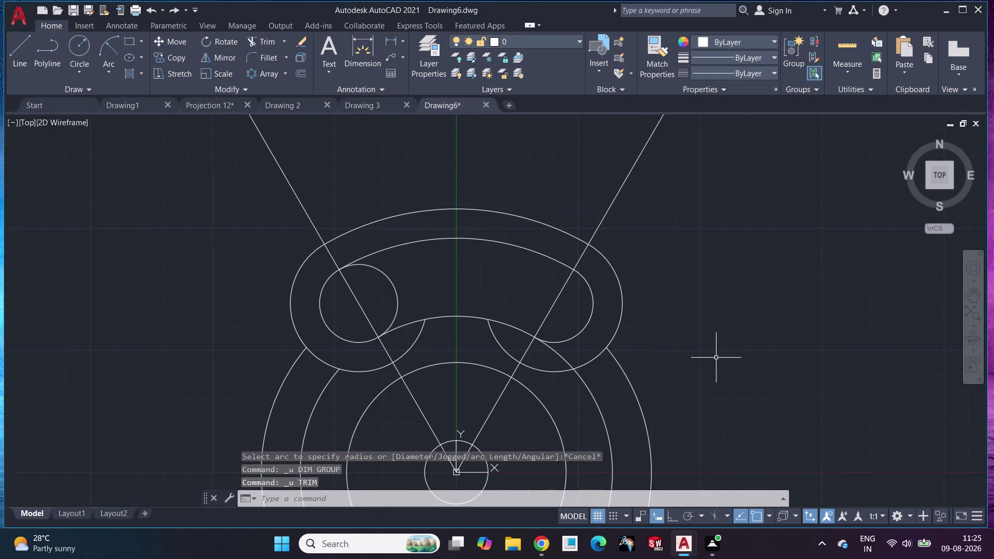
key(ctrl+z)
Window-select the entire drawing and delete all twelve objects.
middle_drag(729, 356, 736, 227)
scroll(down, 3)
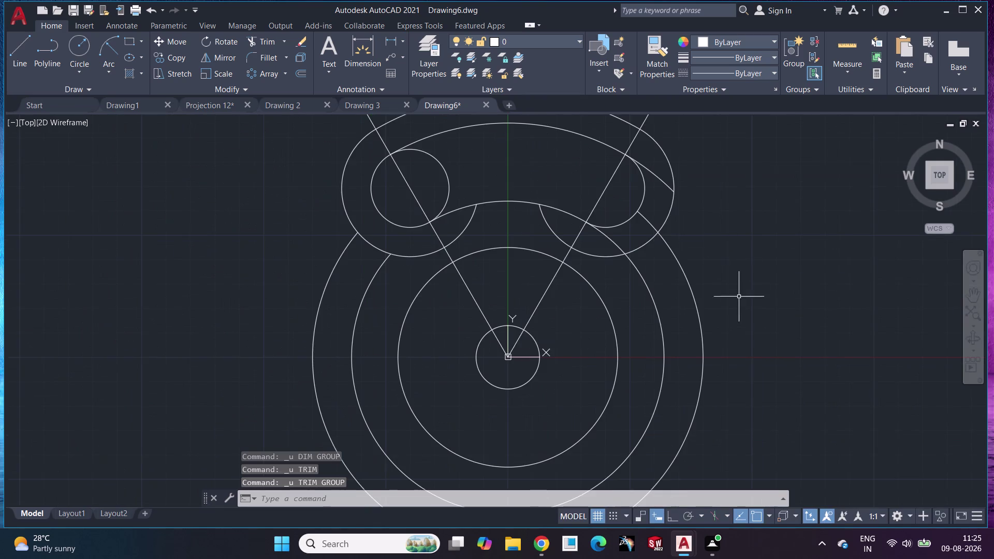
scroll(down, 3)
scroll(up, 3)
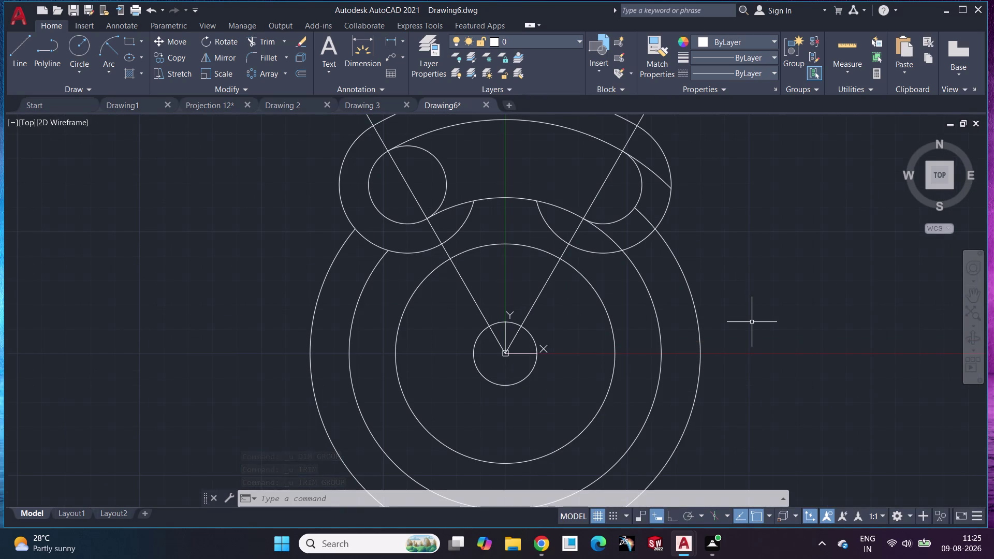
scroll(down, 3)
middle_drag(807, 320, 372, 357)
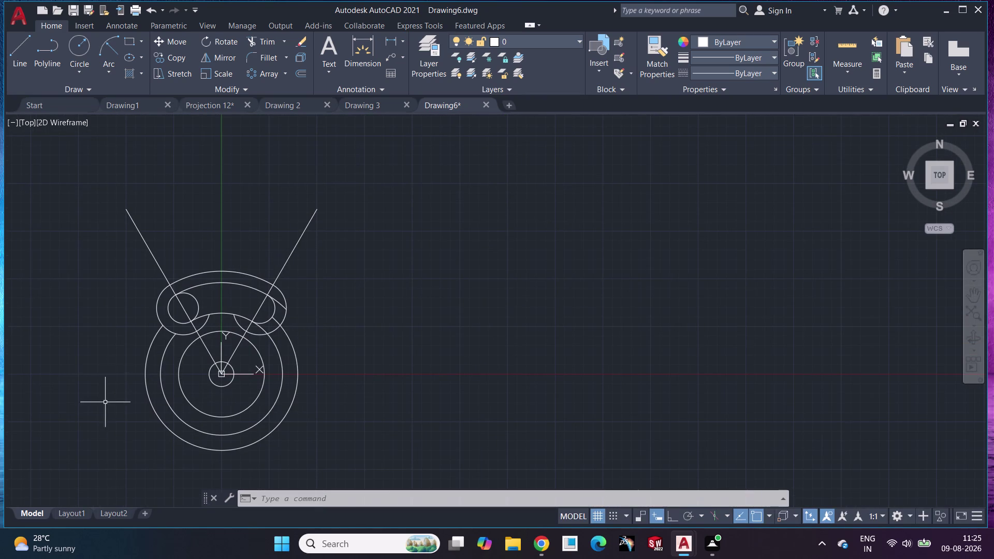
drag(92, 148, 239, 273)
drag(101, 175, 108, 185)
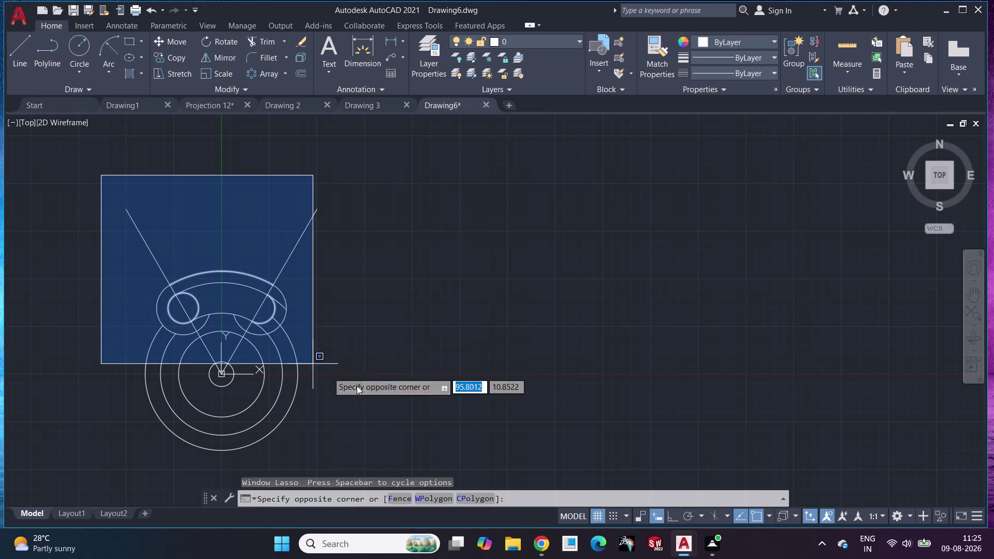
click(450, 453)
key(Delete)
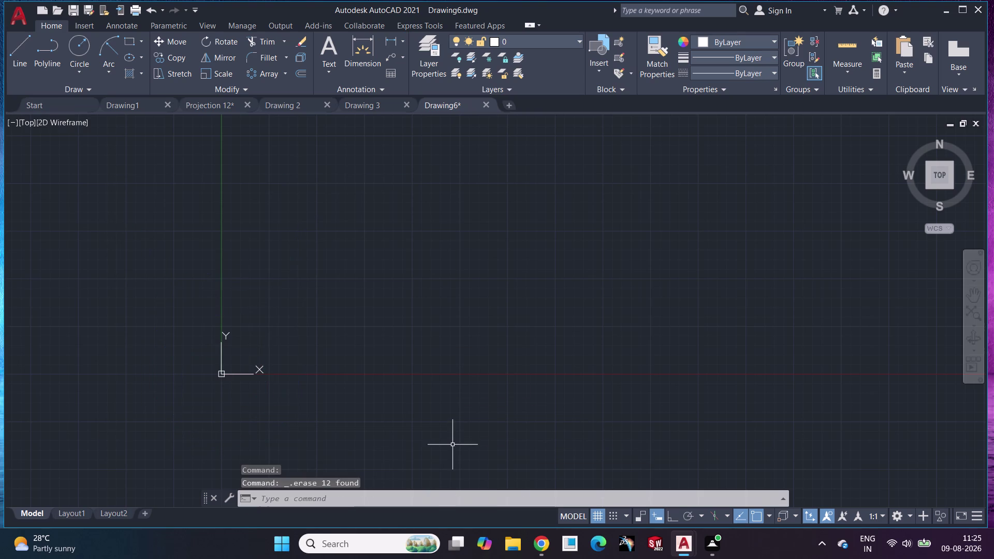
middle_drag(303, 343, 386, 286)
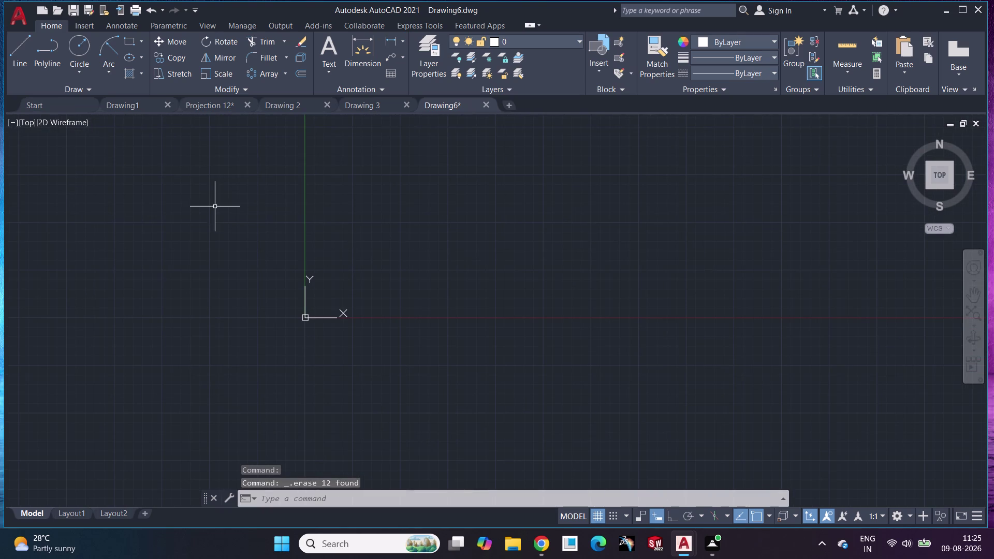
Draw a circle of radius 13 centred at 0,0.
key(c)
key(Return)
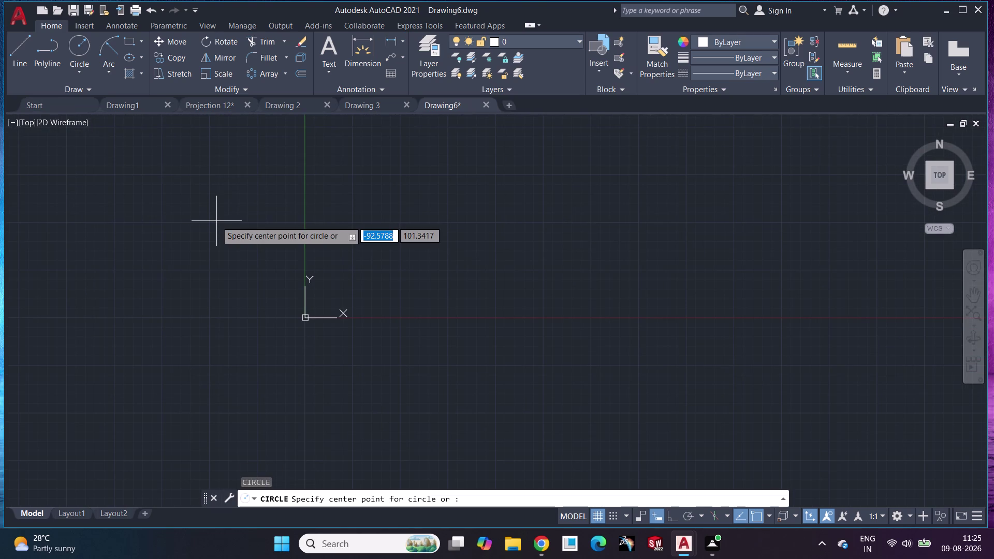
text(0,0)
key(Return)
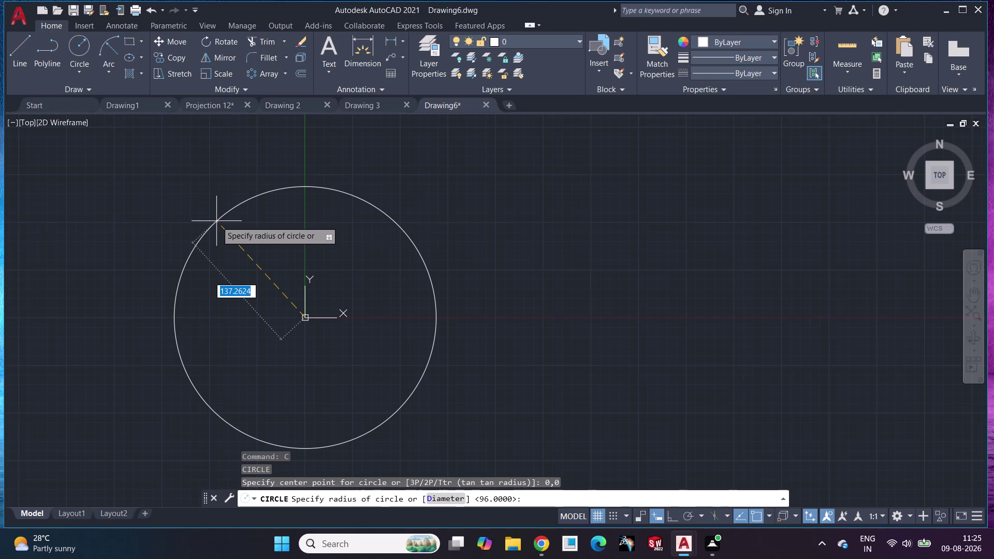
text(1)
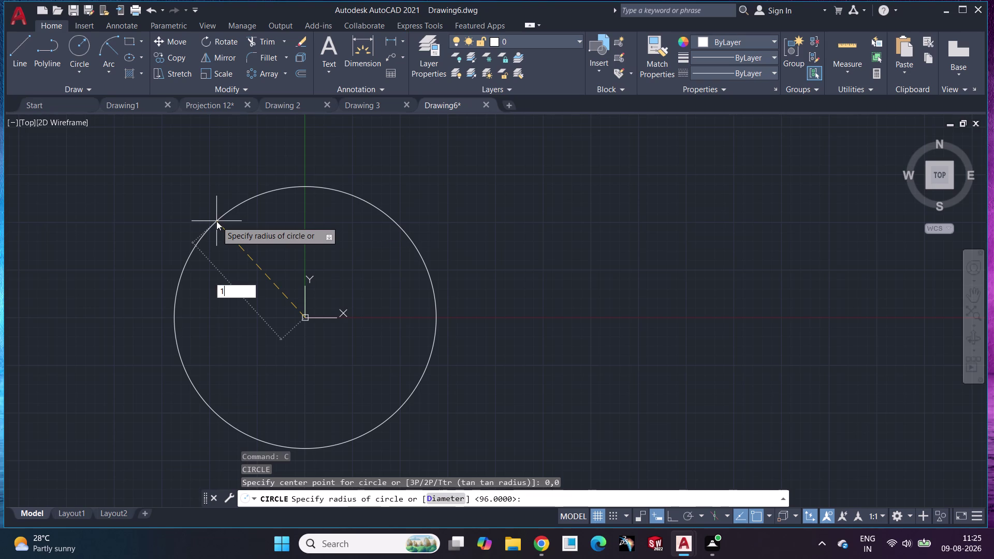
text(3)
key(Return)
scroll(up, 3)
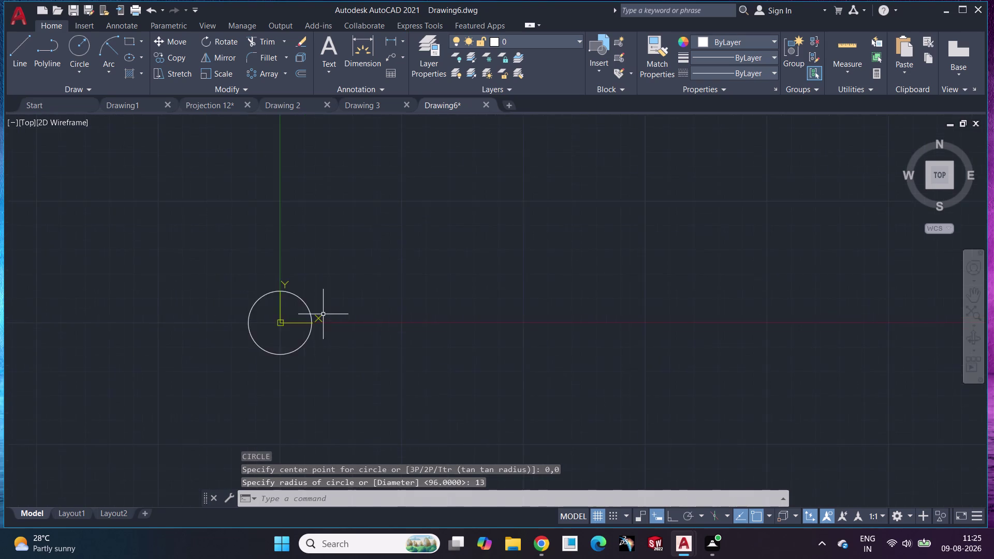
scroll(up, 3)
middle_drag(252, 311, 432, 235)
scroll(up, 3)
middle_drag(434, 233, 442, 276)
scroll(up, 3)
scroll(down, 3)
Draw a second circle of radius 45 centred at 0,0.
key(c)
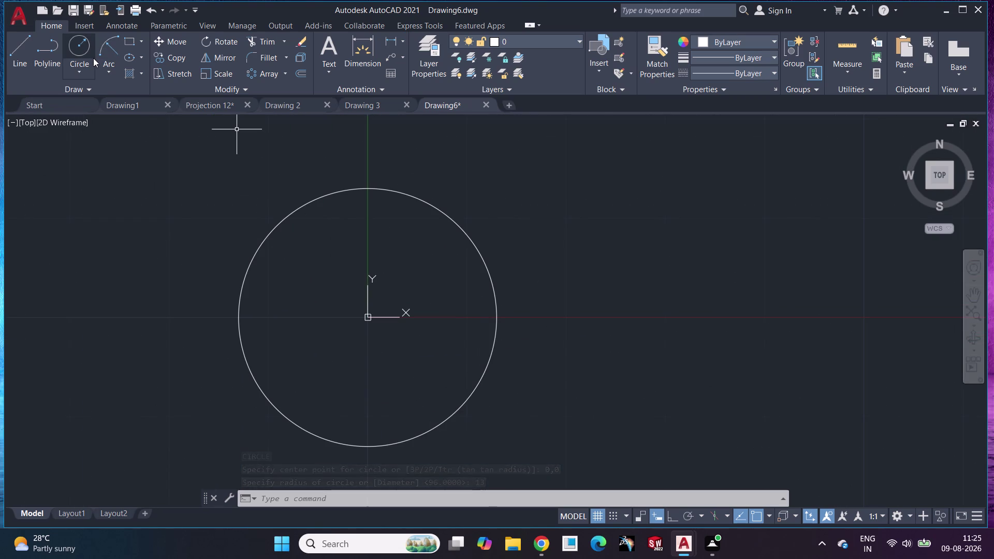
key(Return)
text(0,0)
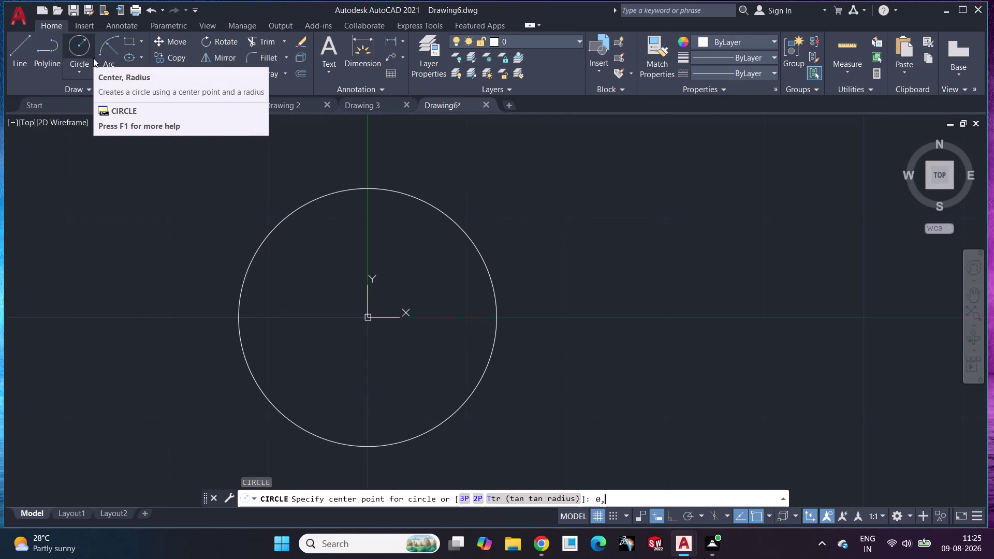
key(Return)
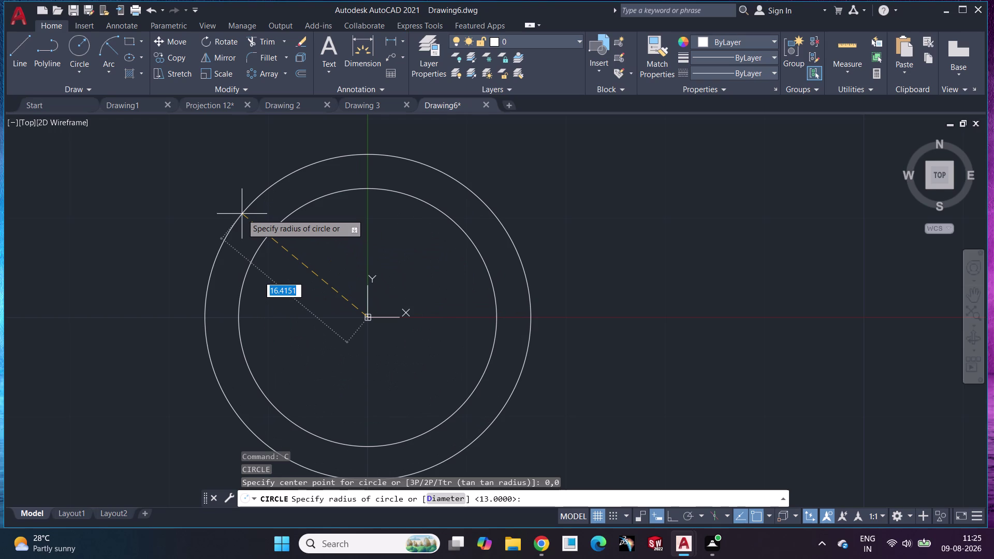
text(45)
key(Return)
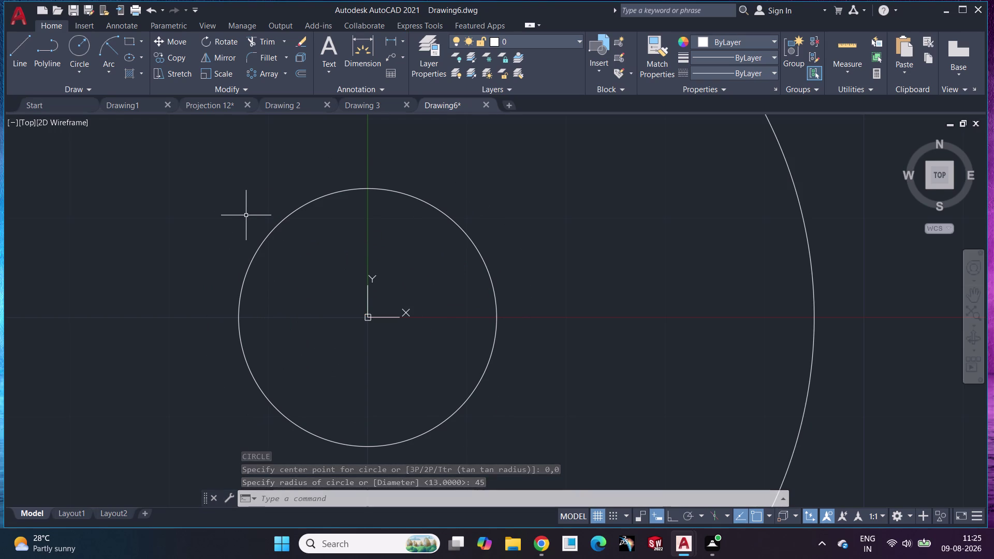
scroll(down, 3)
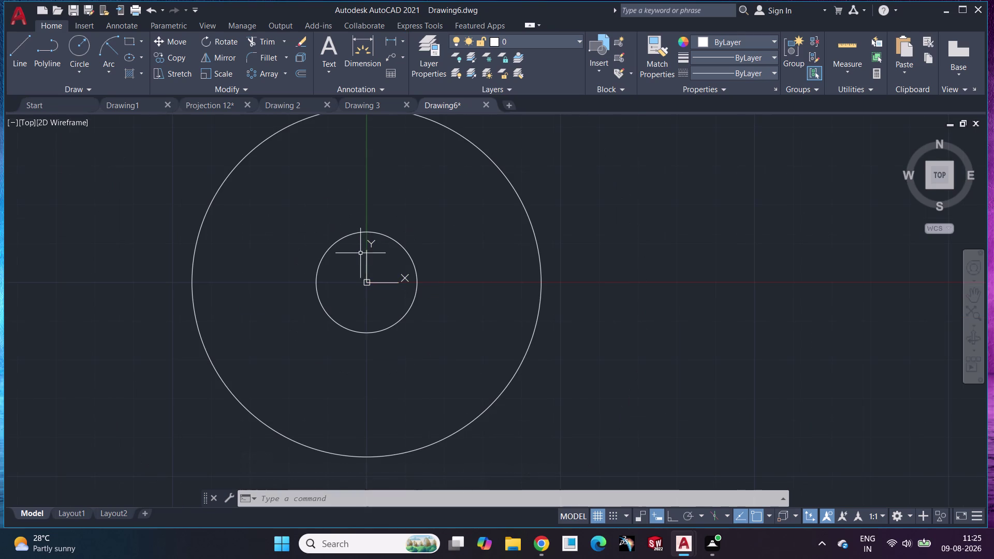
scroll(down, 3)
scroll(up, 3)
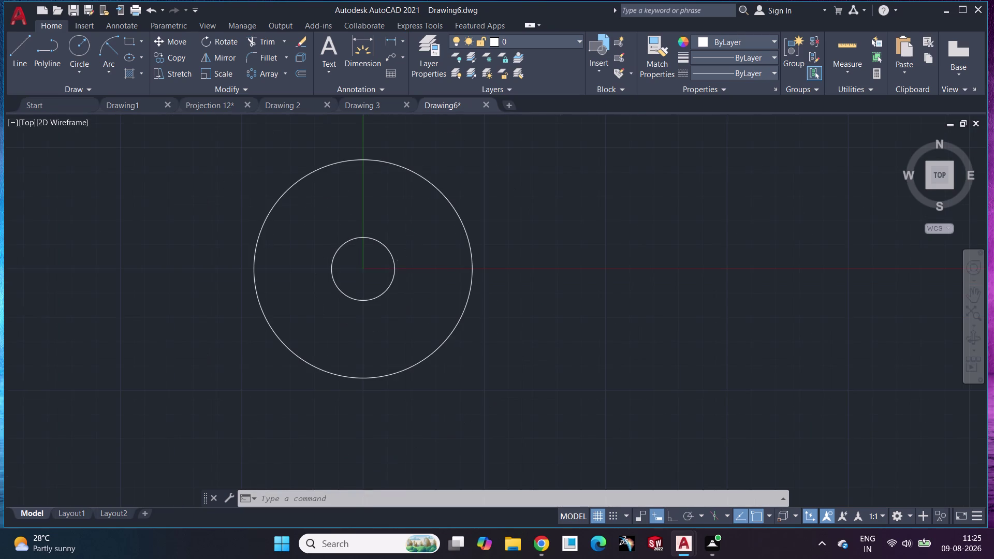
middle_drag(331, 249, 344, 305)
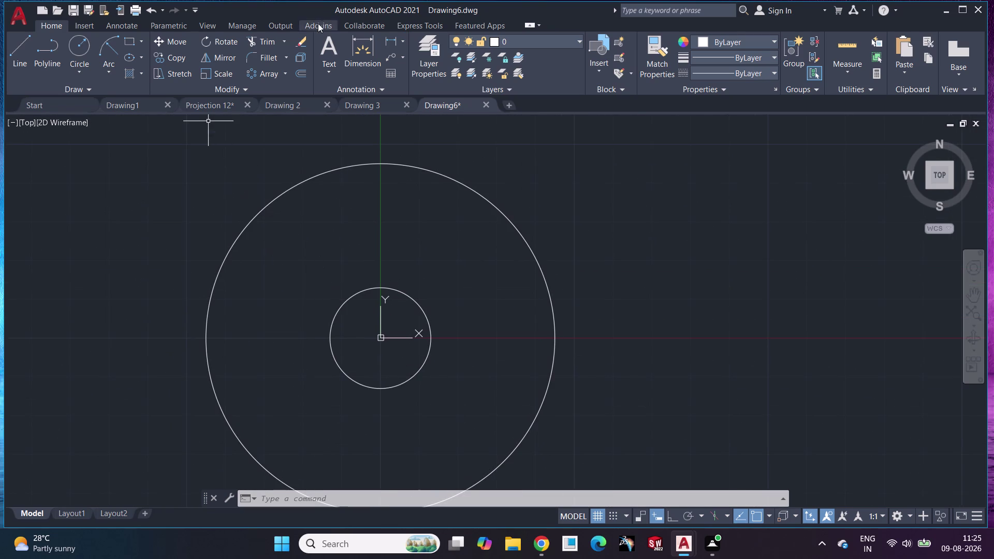
Abandon a started dimension and switch to the Projection 12 drawing.
click(354, 46)
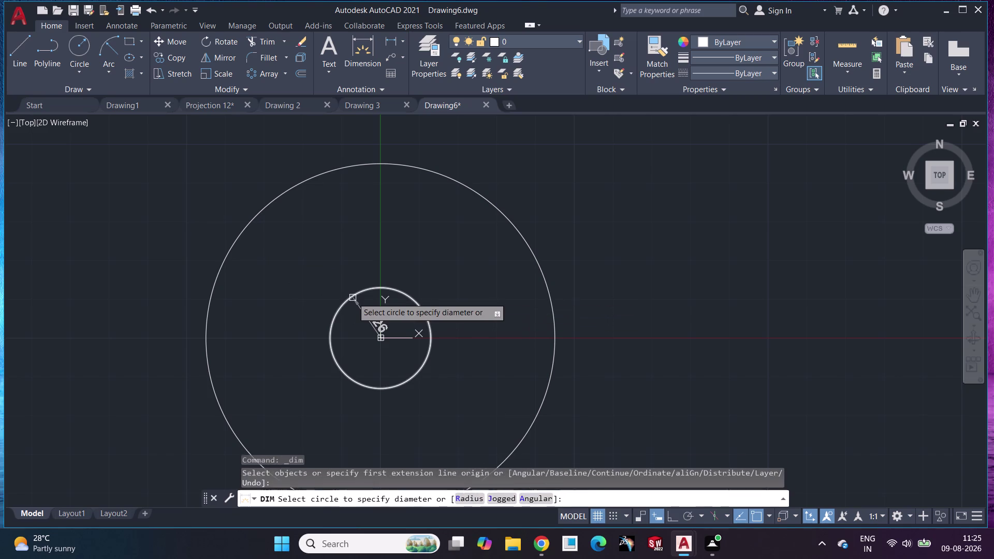
key(Escape)
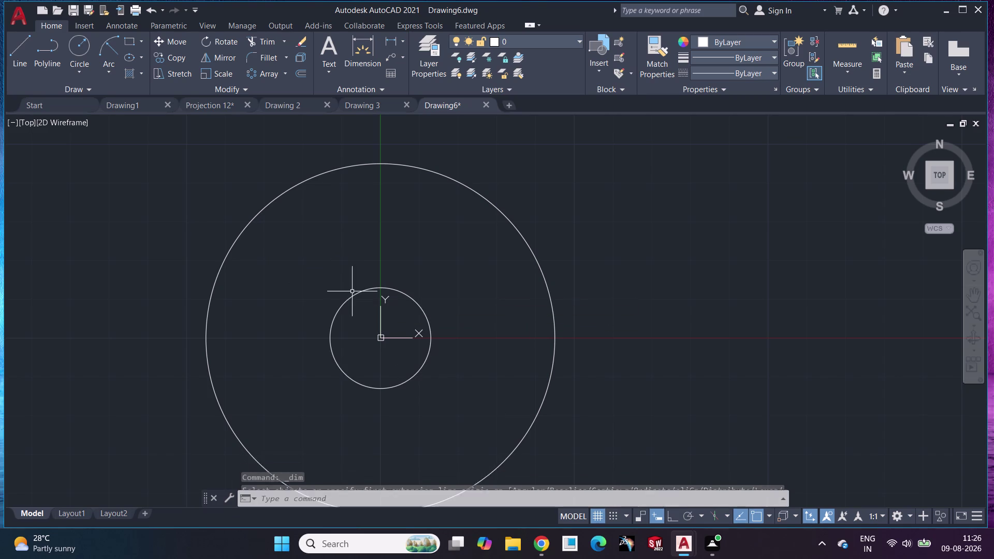
scroll(down, 3)
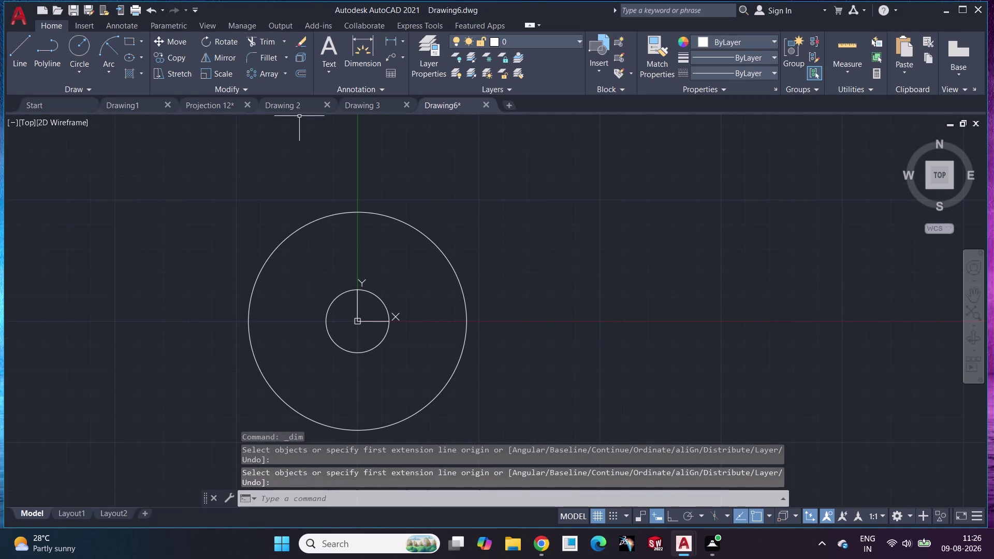
click(206, 97)
scroll(down, 3)
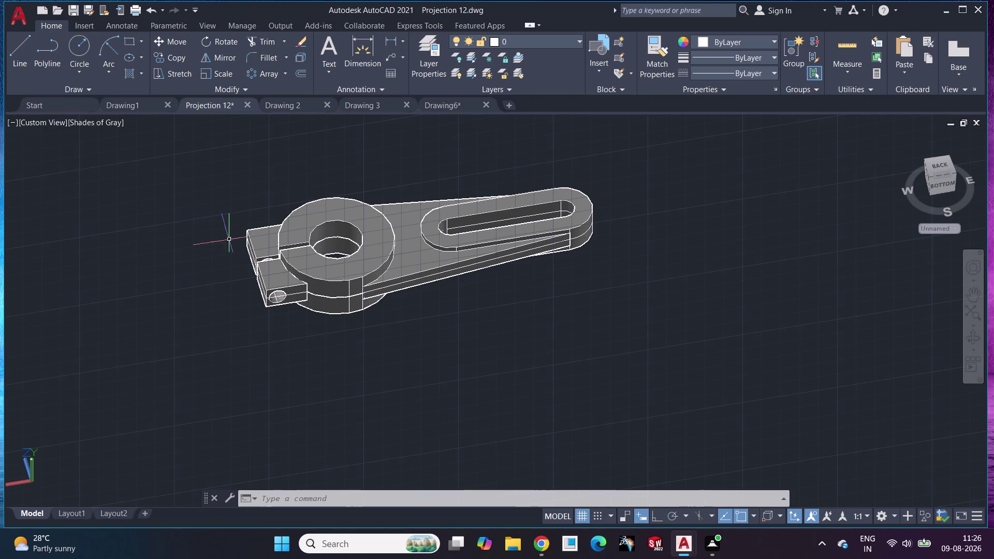
Return to Drawing6 and, with grid snap on, draw a radius-64 circle at the origin.
click(437, 100)
middle_click(349, 251)
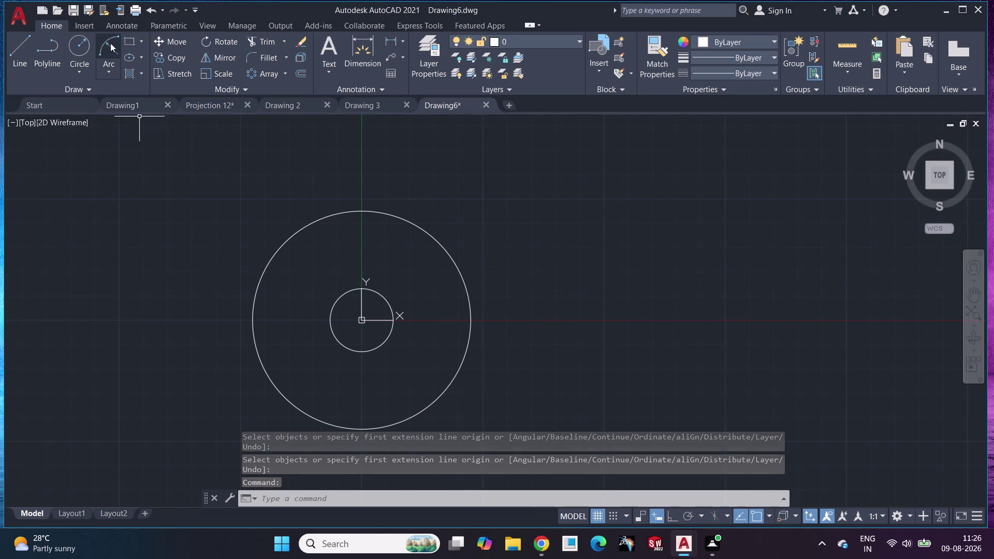
click(74, 48)
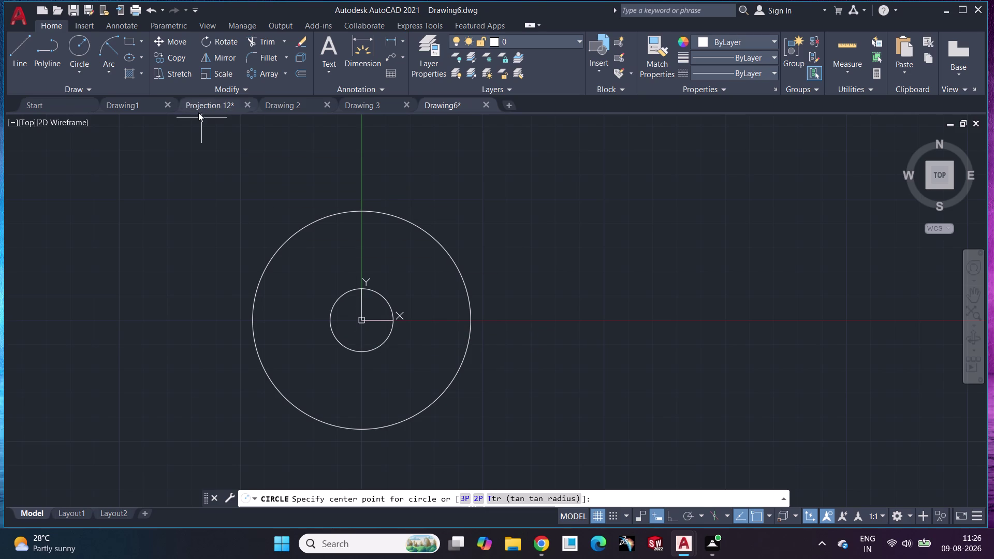
key(F9)
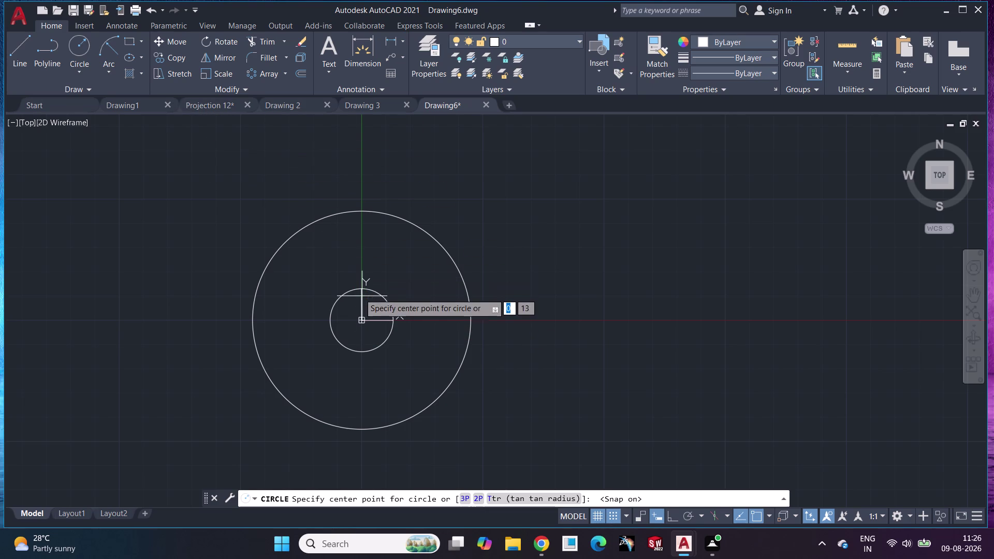
click(353, 315)
text(6)
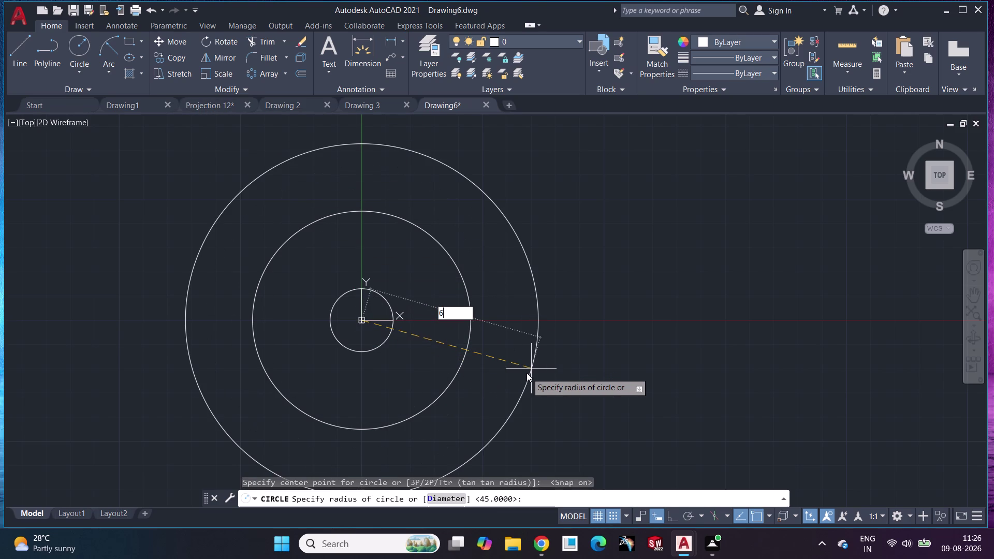
text(4)
key(Return)
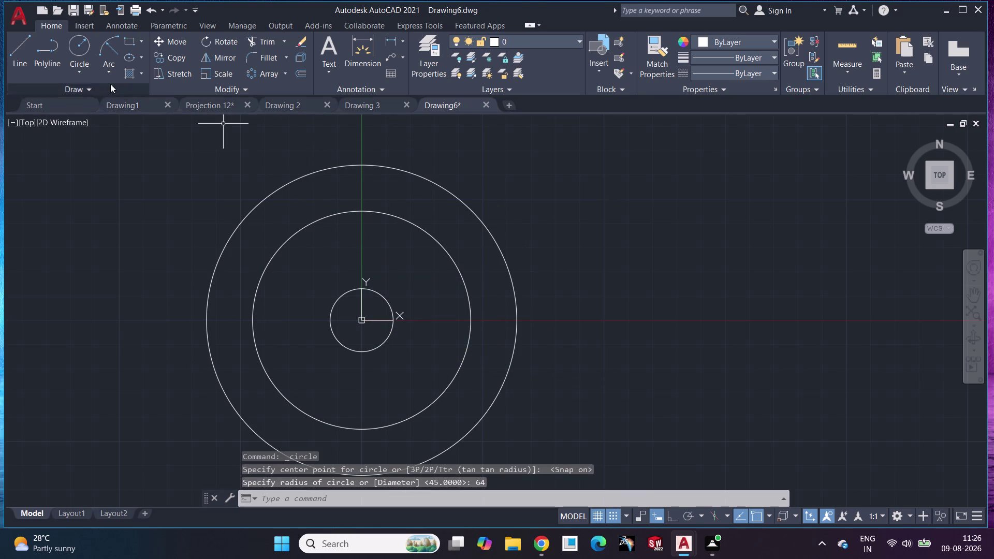
Draw a radius-80 circle at the origin.
click(82, 48)
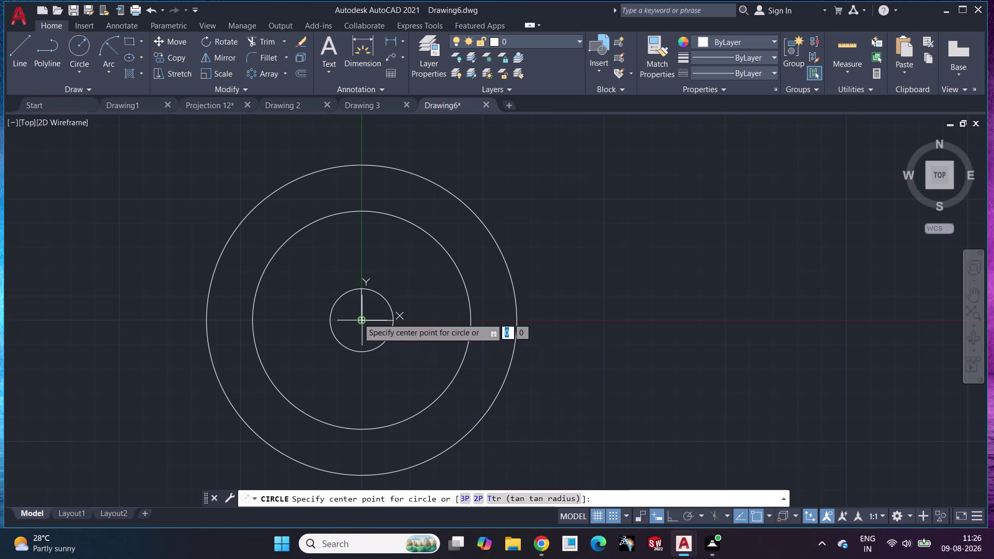
click(357, 318)
text(8)
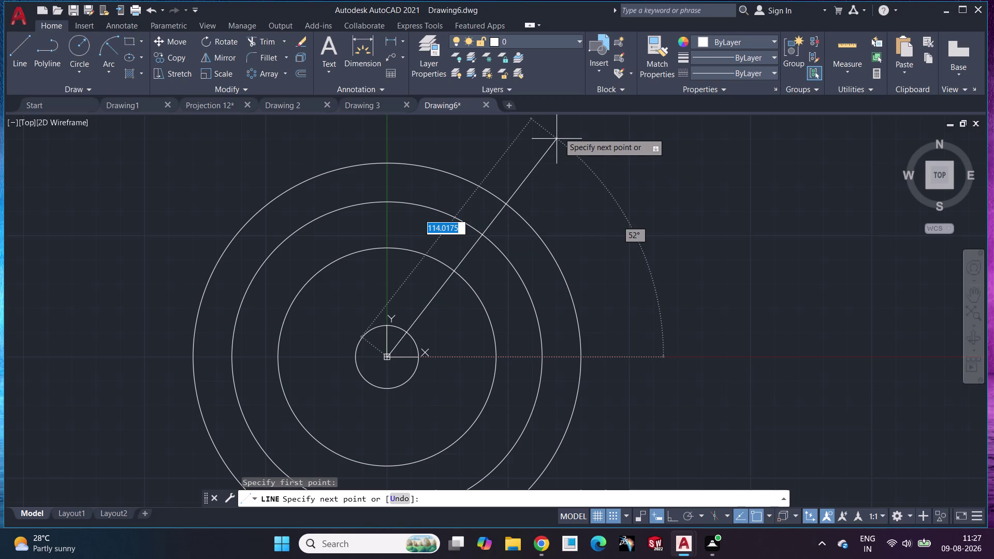
key(shift+at)
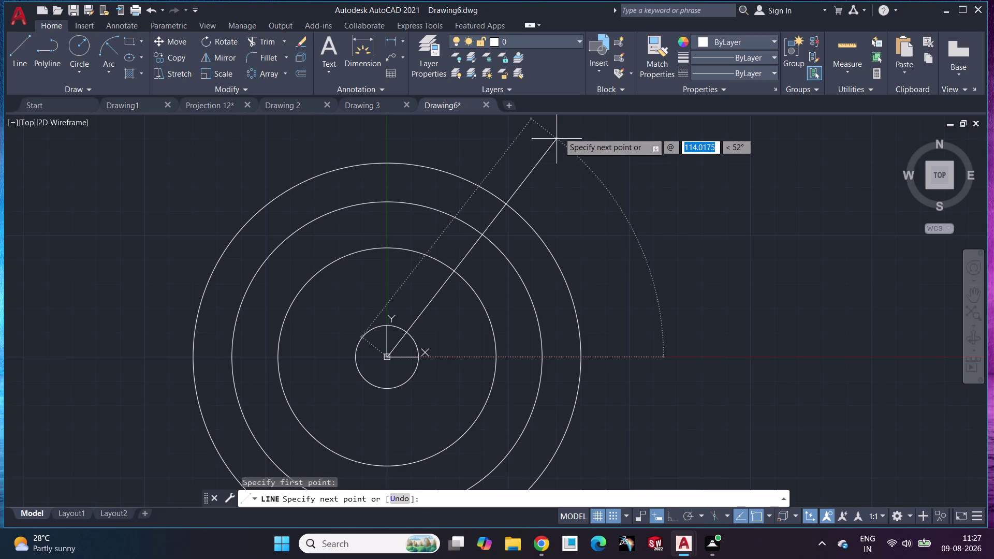
text(20)
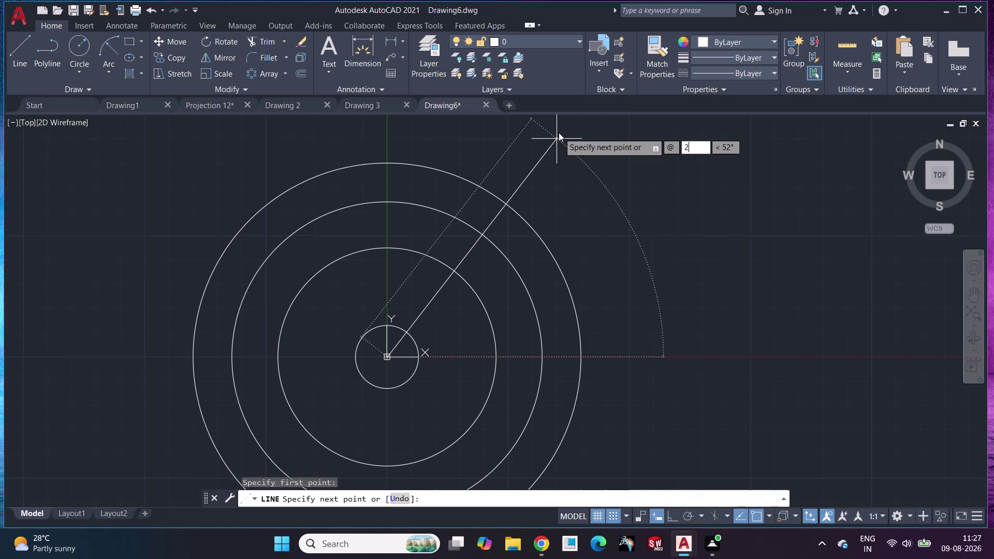
text(0<)
text(6)
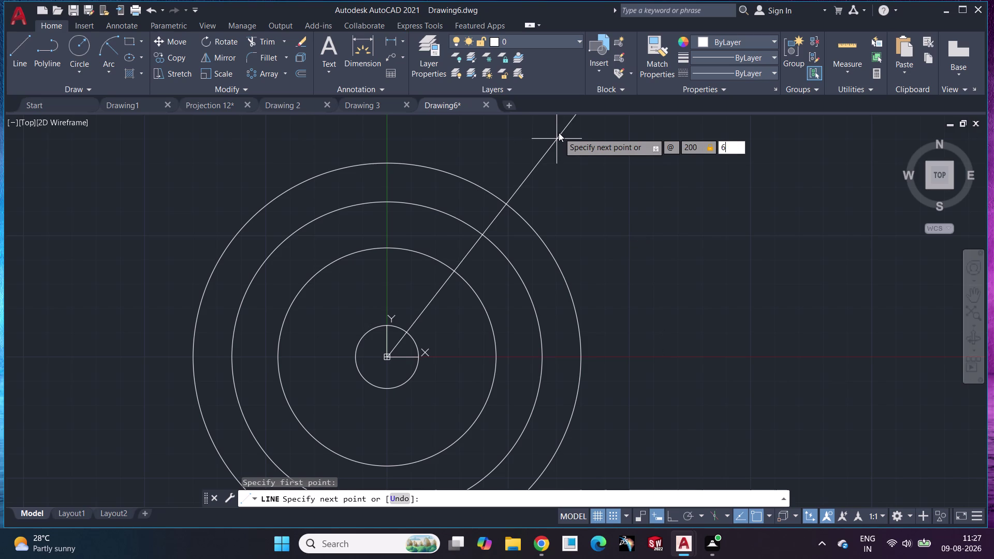
text(0)
key(Return)
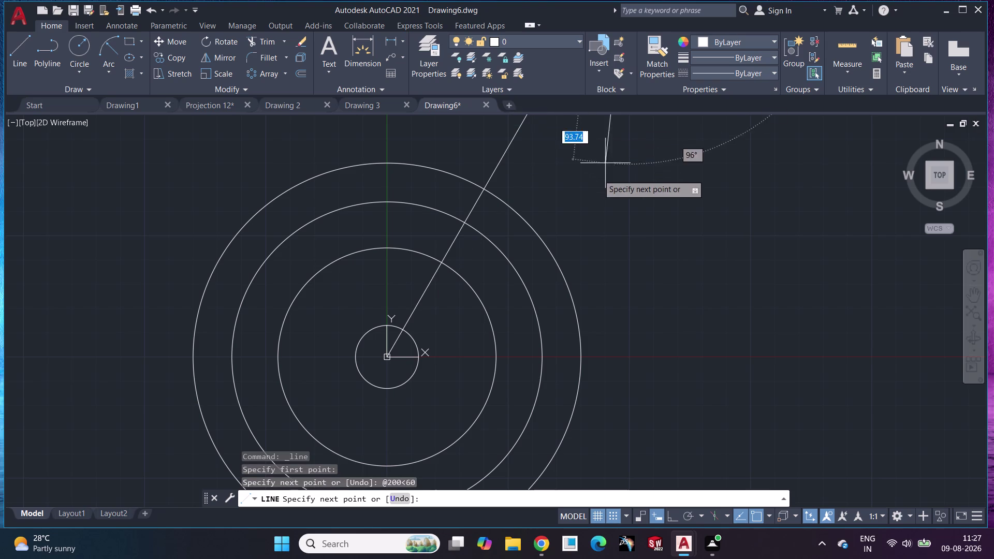
key(Escape)
Frame the circles and new line in view and select the line.
middle_drag(610, 191, 629, 277)
scroll(up, 3)
scroll(down, 3)
scroll(down, 3)
middle_drag(636, 276, 641, 292)
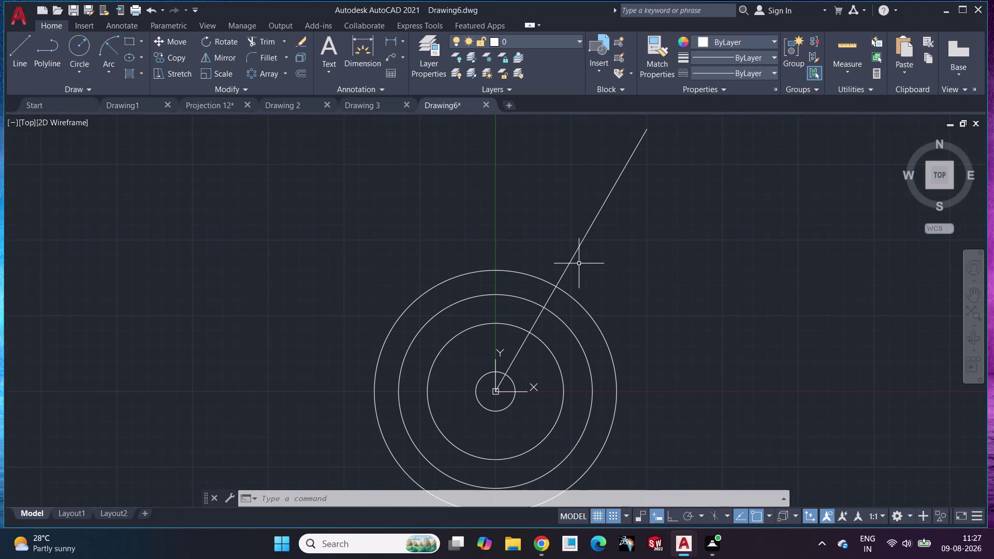
click(579, 246)
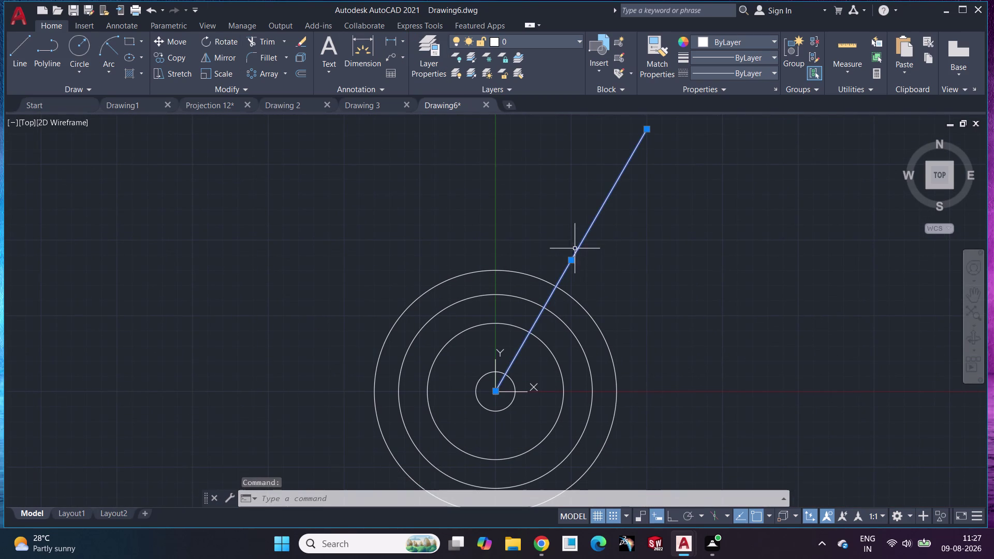
click(225, 59)
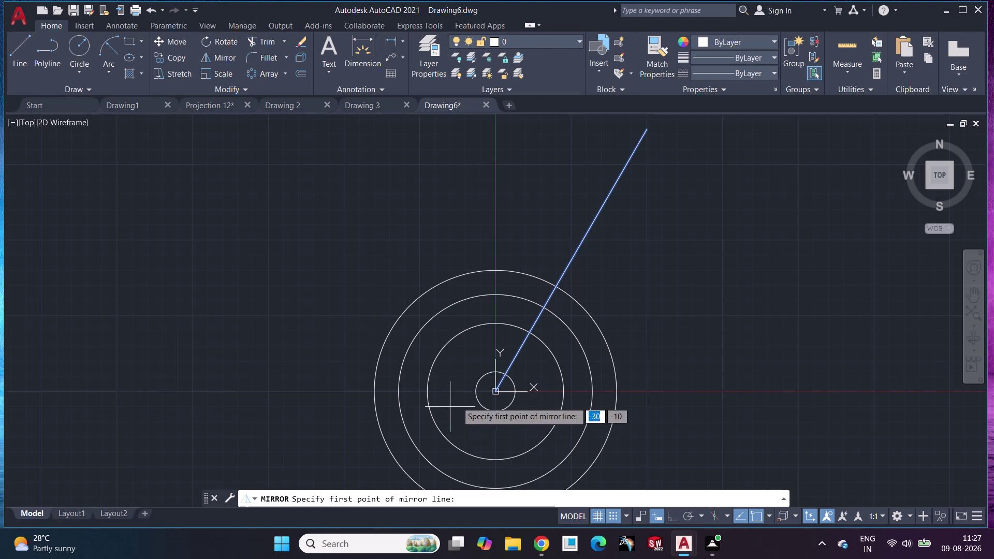
Mirror the 60° line about a vertical axis through the centre, keeping the original.
click(498, 389)
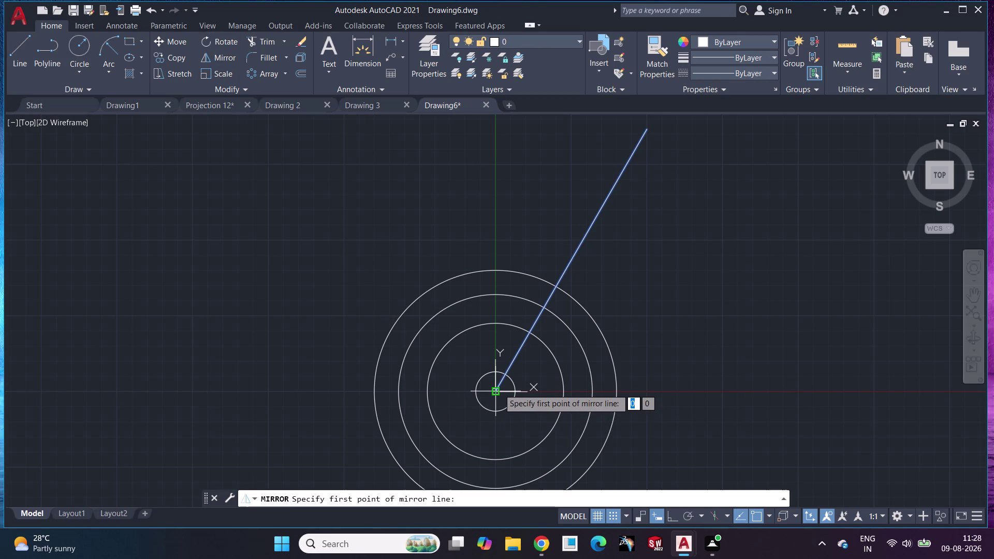
click(496, 271)
drag(529, 313, 496, 271)
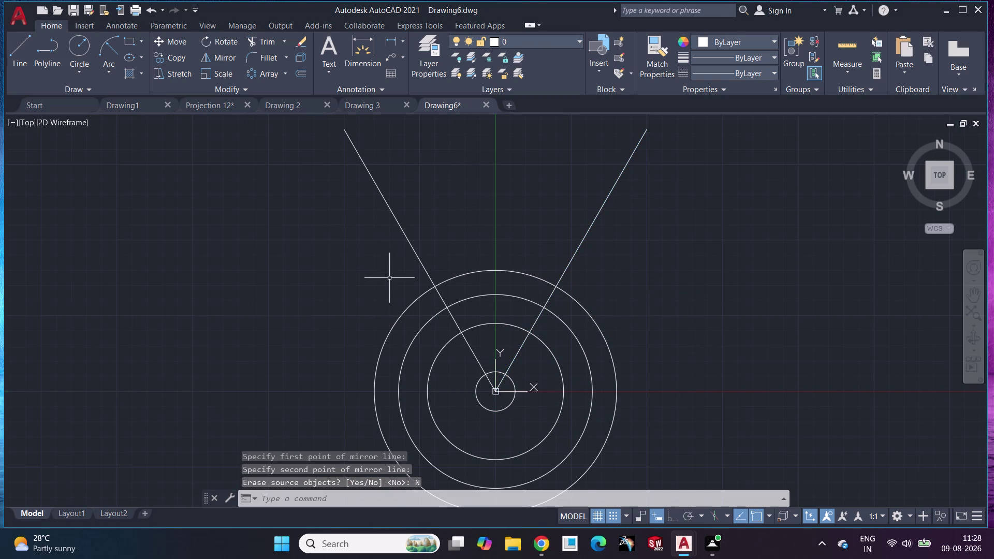
scroll(up, 3)
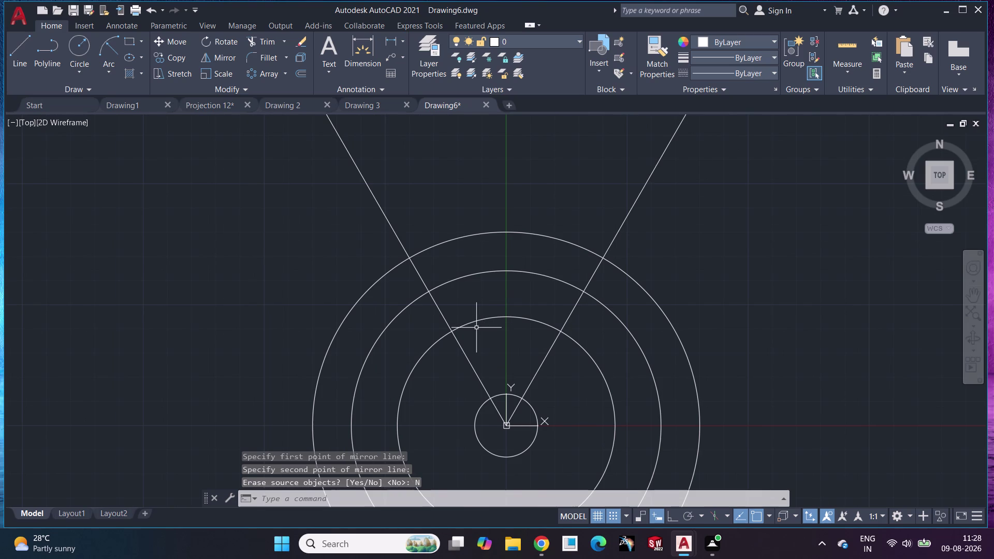
Start a dimension and cancel it.
click(358, 46)
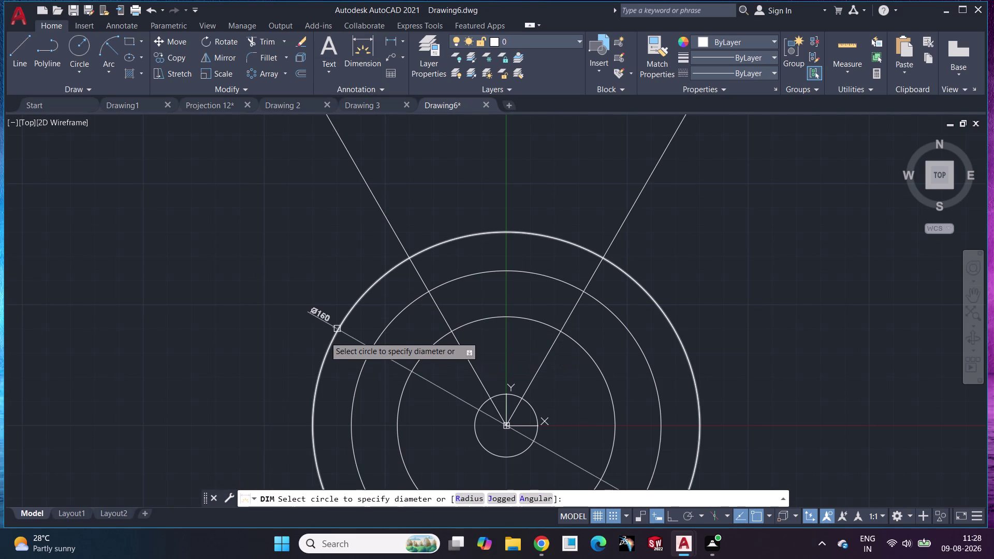
key(Escape)
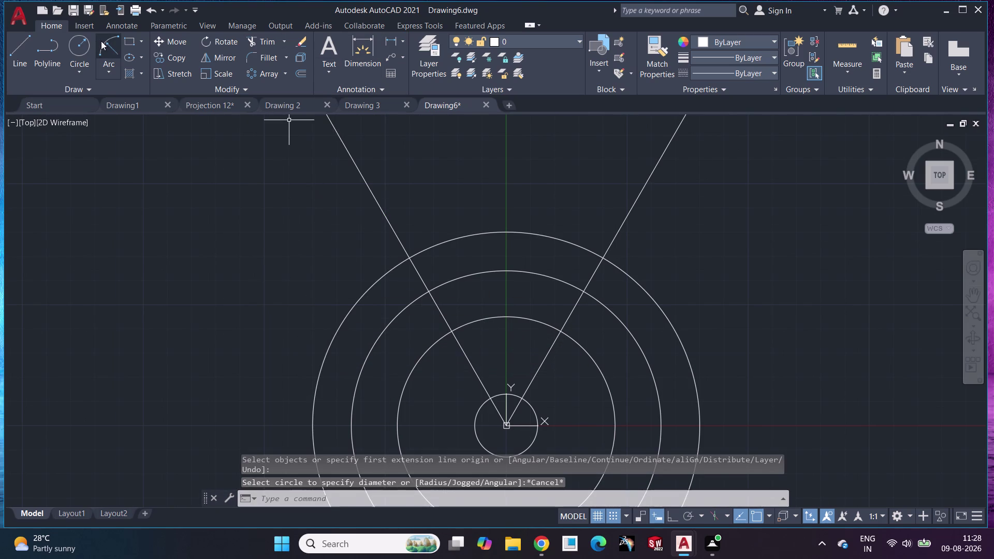
click(83, 45)
Draw concentric circles of radius 16 and 28 at the left line's outer-circle intersection.
click(410, 257)
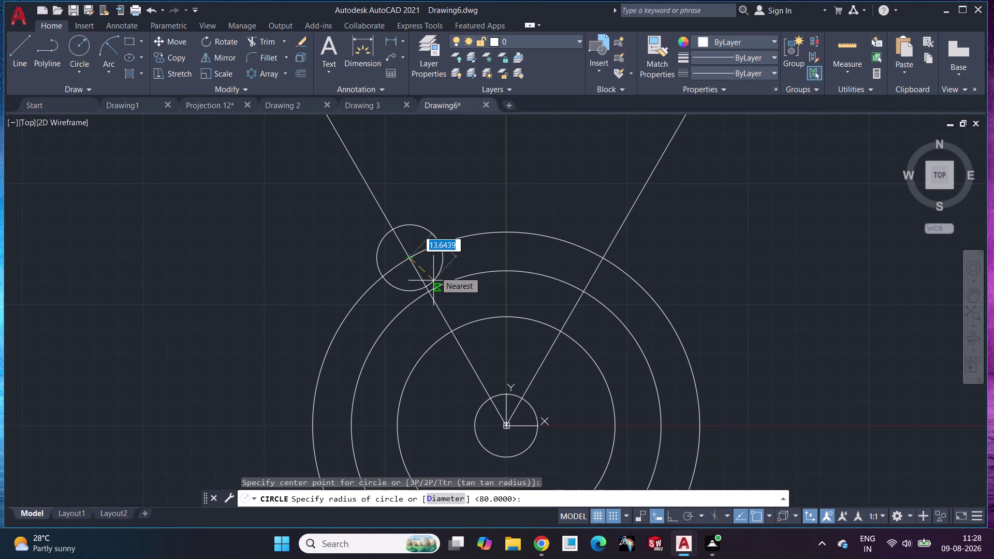
text(16)
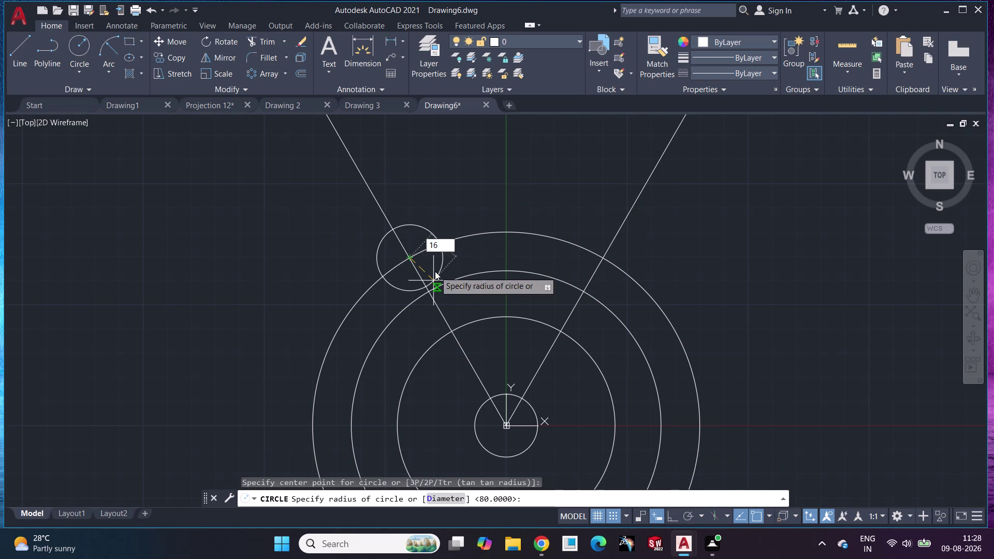
key(Return)
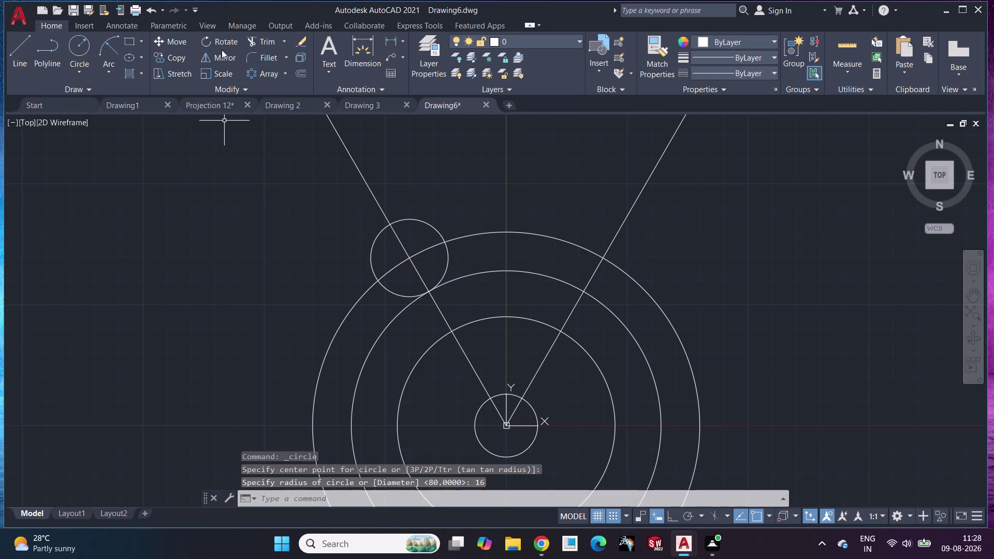
click(80, 46)
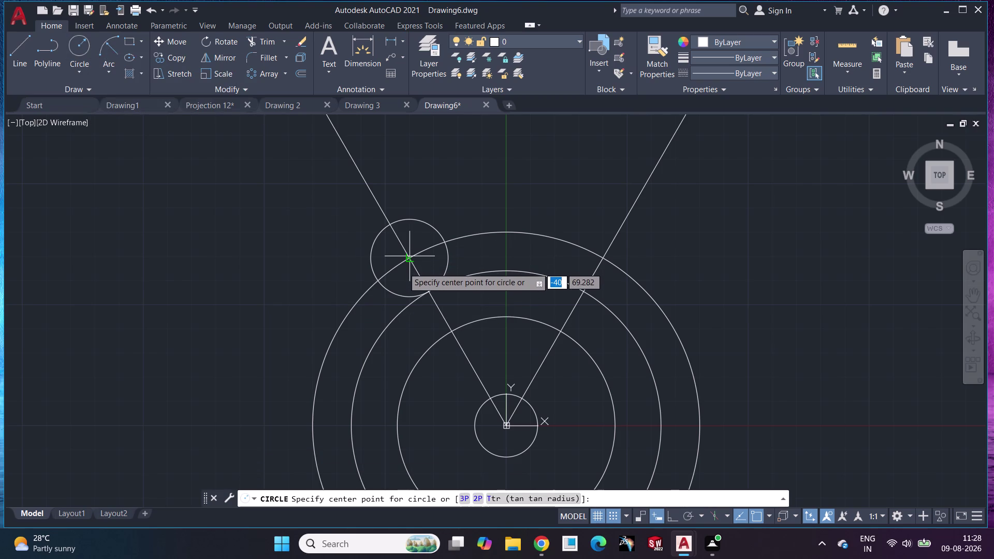
click(405, 257)
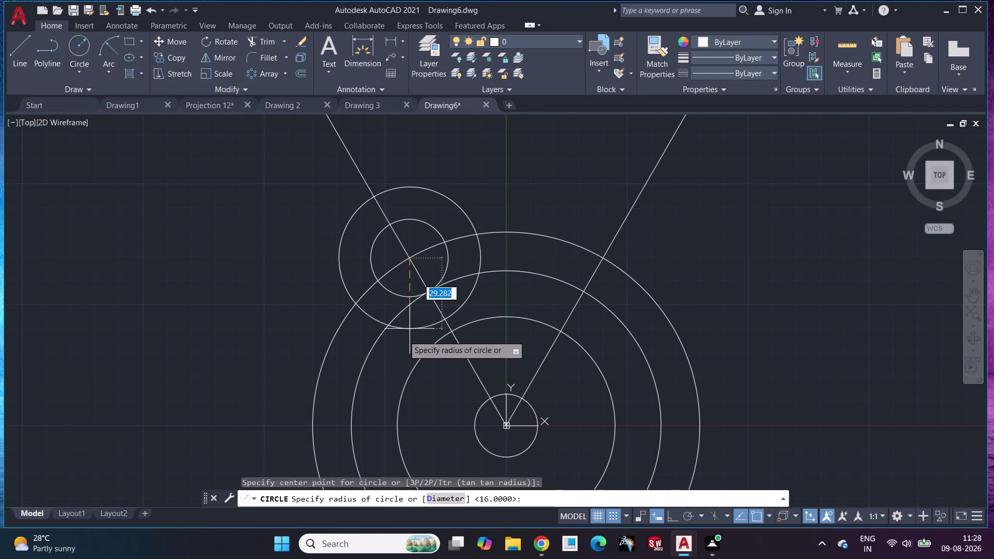
text(2)
text(8)
key(Return)
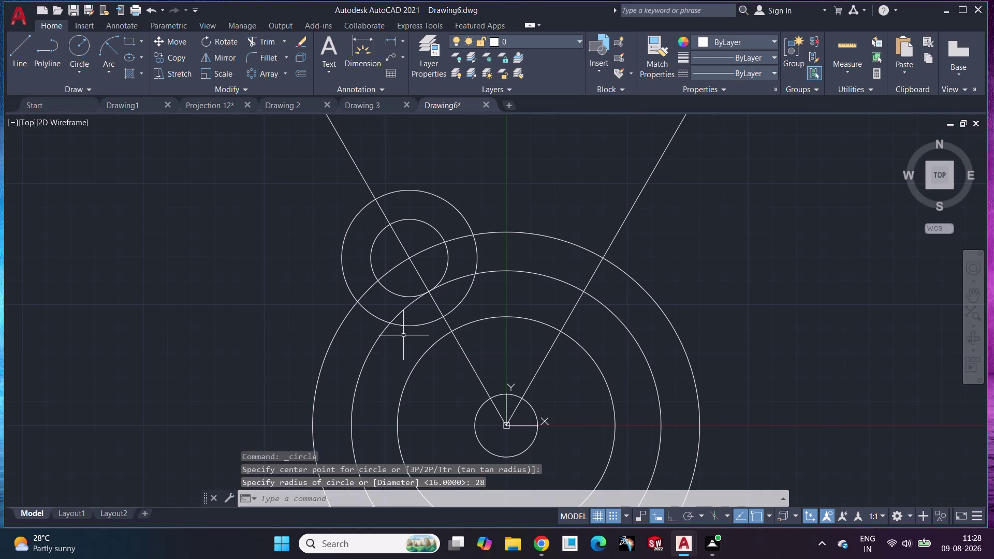
Mirror the two new circles about the vertical axis onto the right line.
click(456, 304)
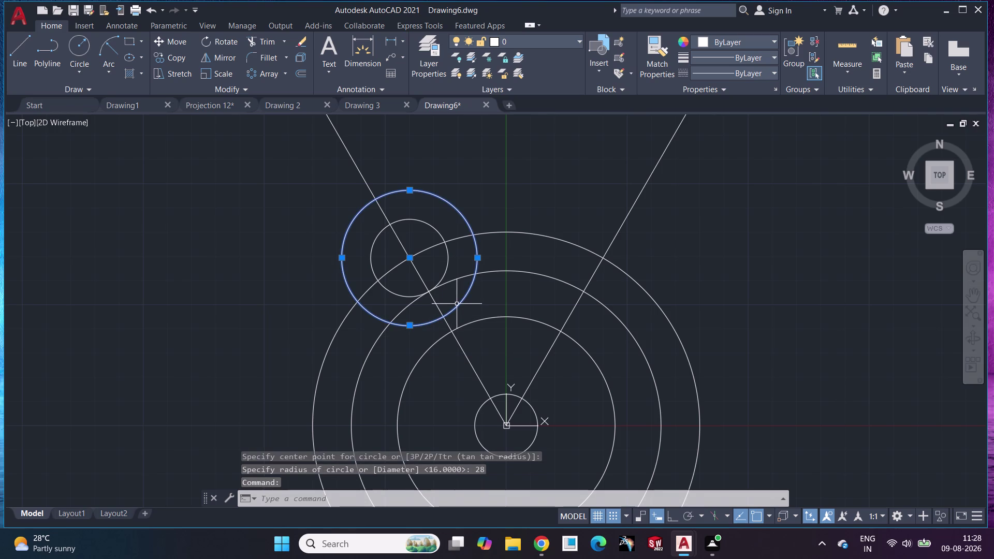
click(445, 269)
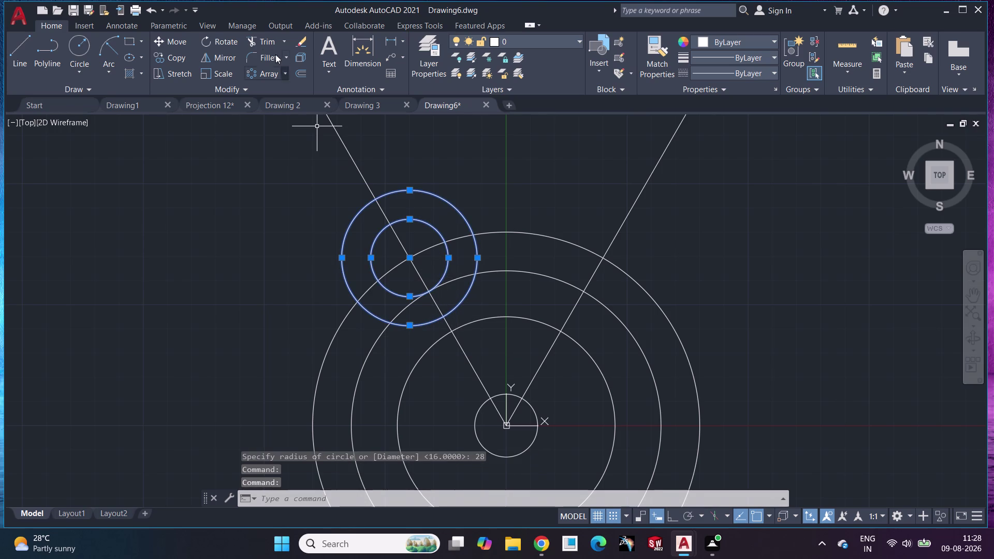
click(216, 58)
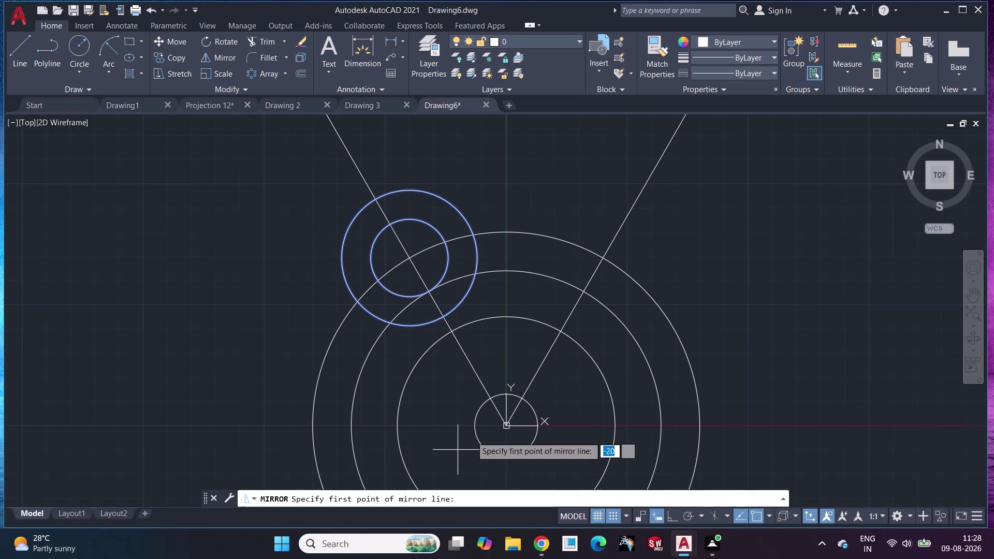
click(511, 425)
click(498, 231)
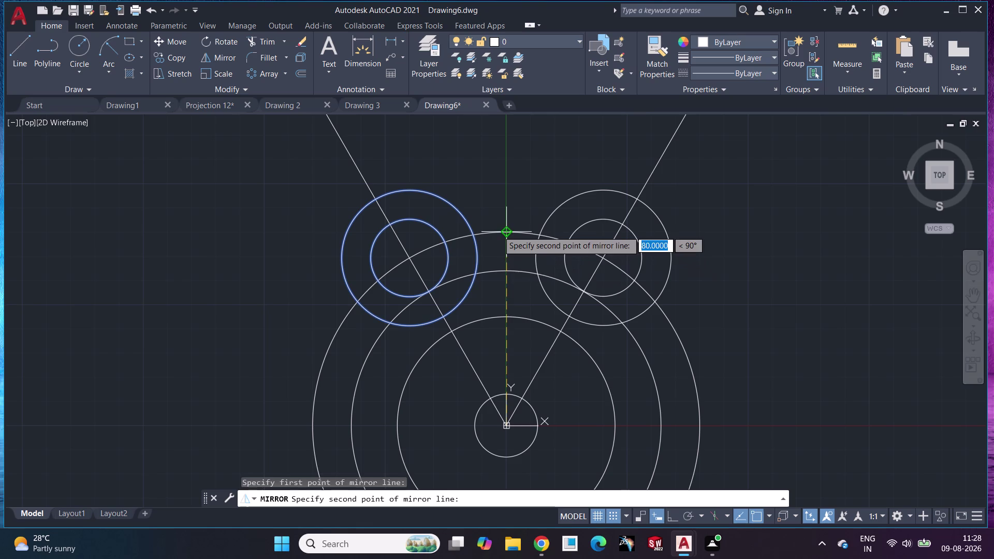
drag(528, 272, 498, 231)
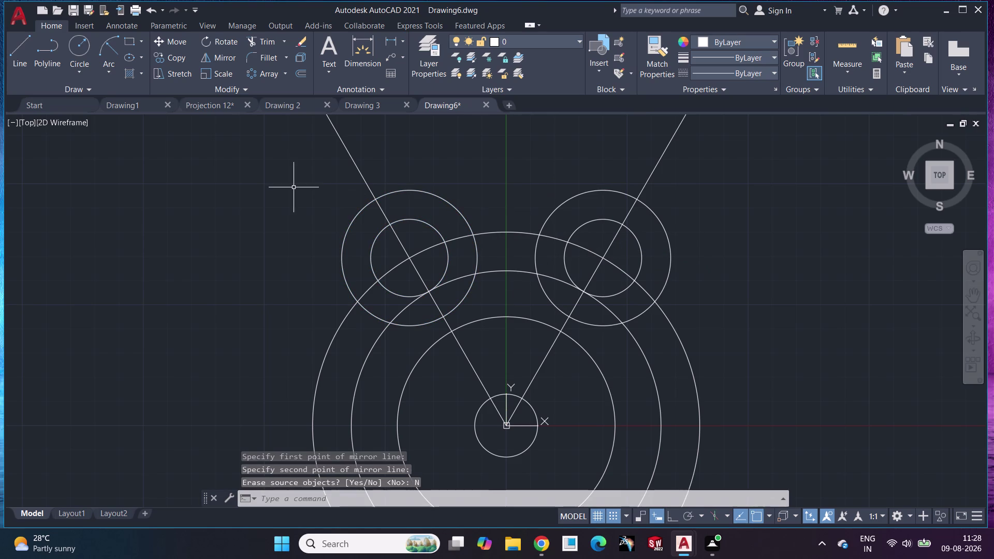